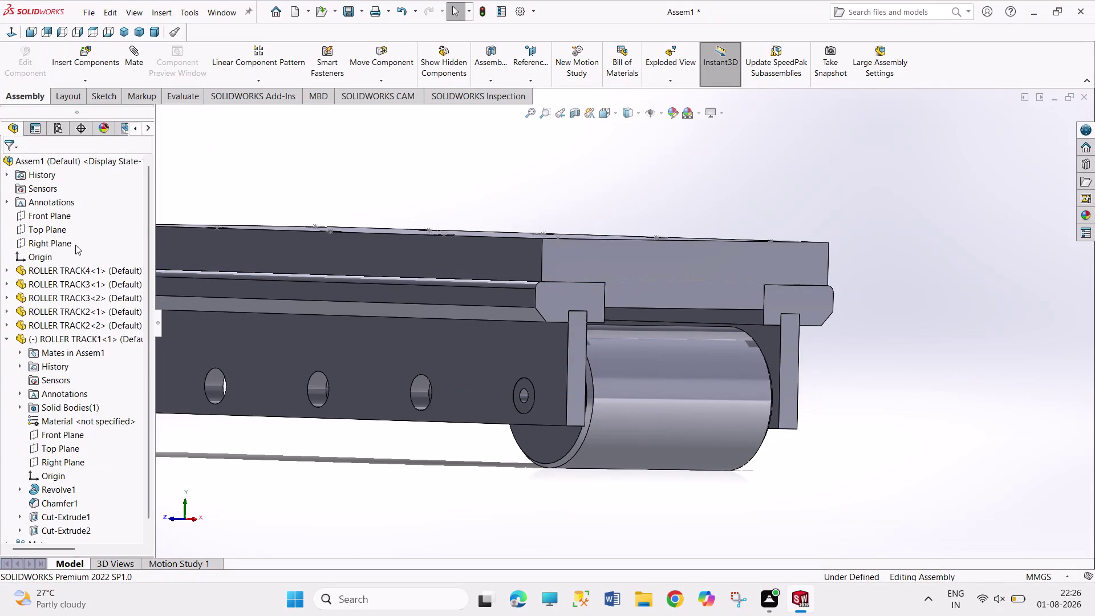
Try an angle mate between the assembly and roller Right Planes, then undo it as over-defining.
click(67, 243)
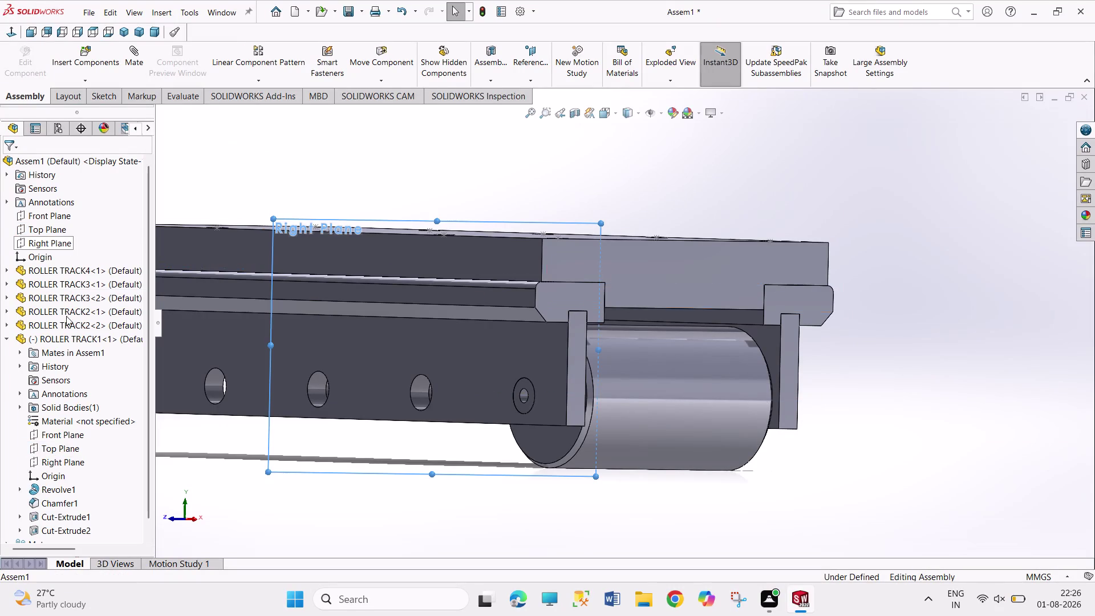
click(71, 455)
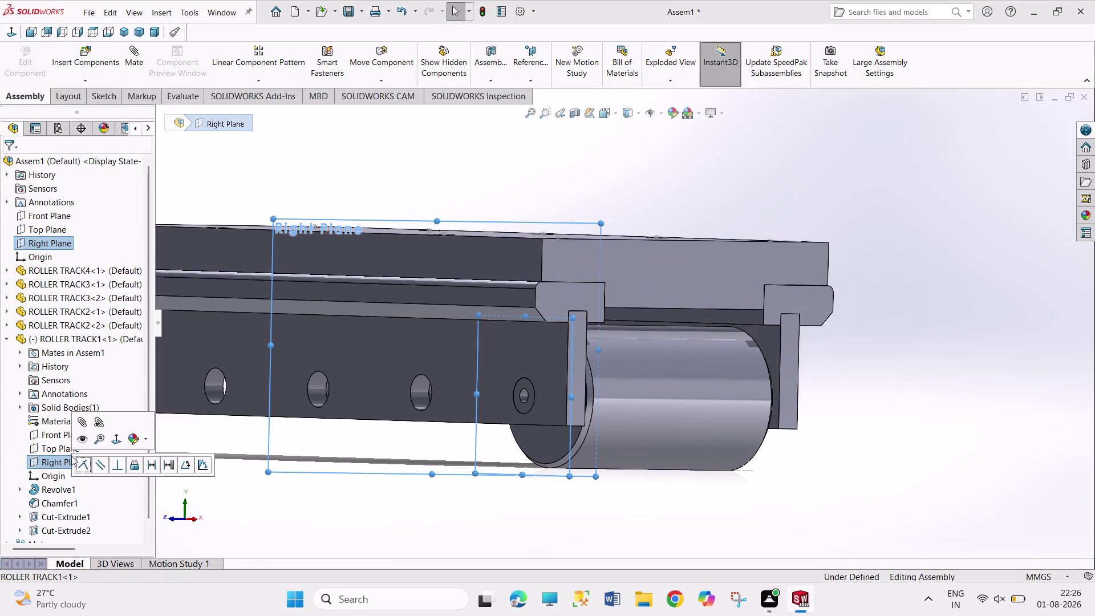
click(191, 464)
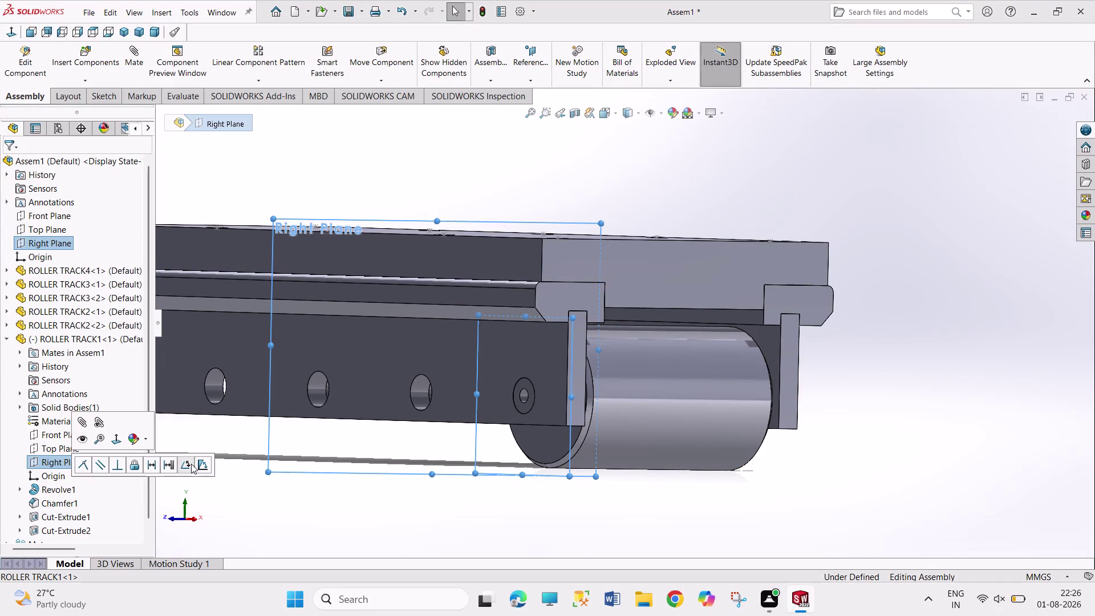
click(237, 465)
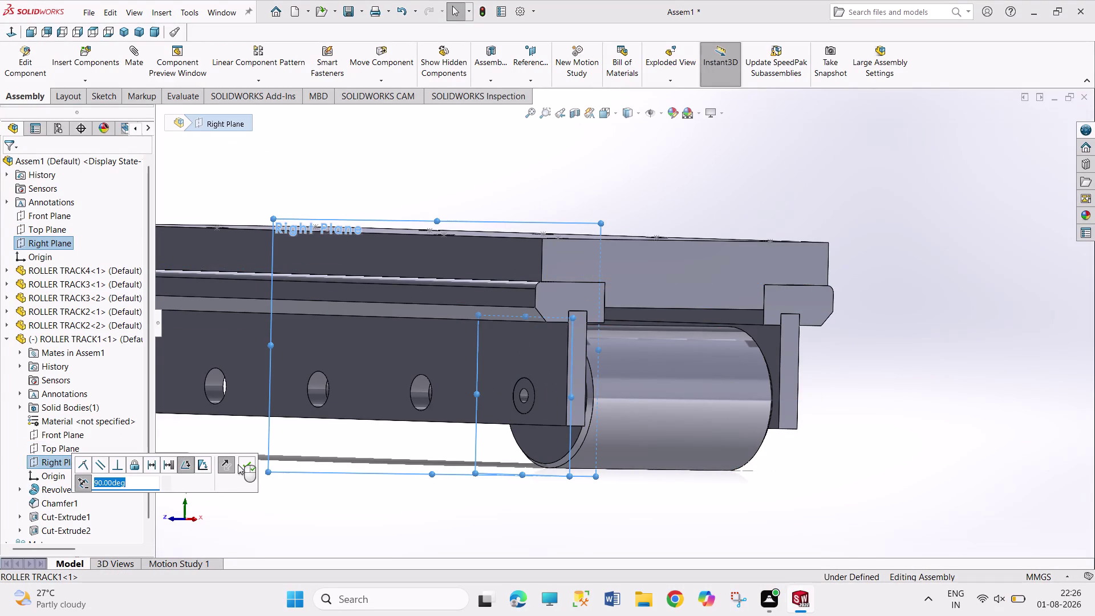
click(245, 466)
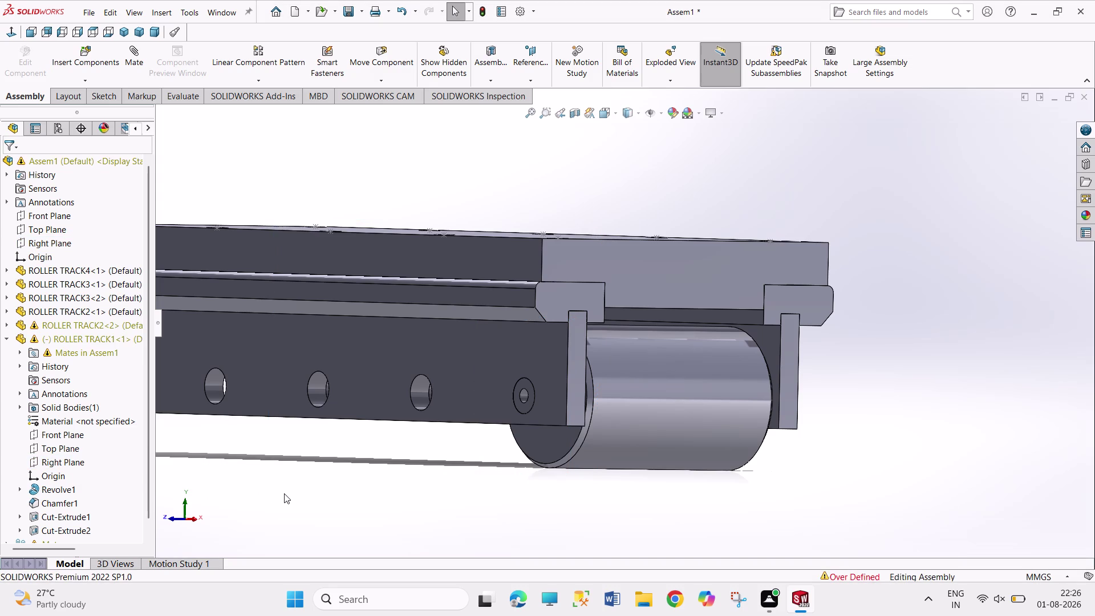
key(ctrl+z)
Mate the roller's Top Plane to the assembly Top Plane at 0° and select ROLLER TRACK1.
click(71, 451)
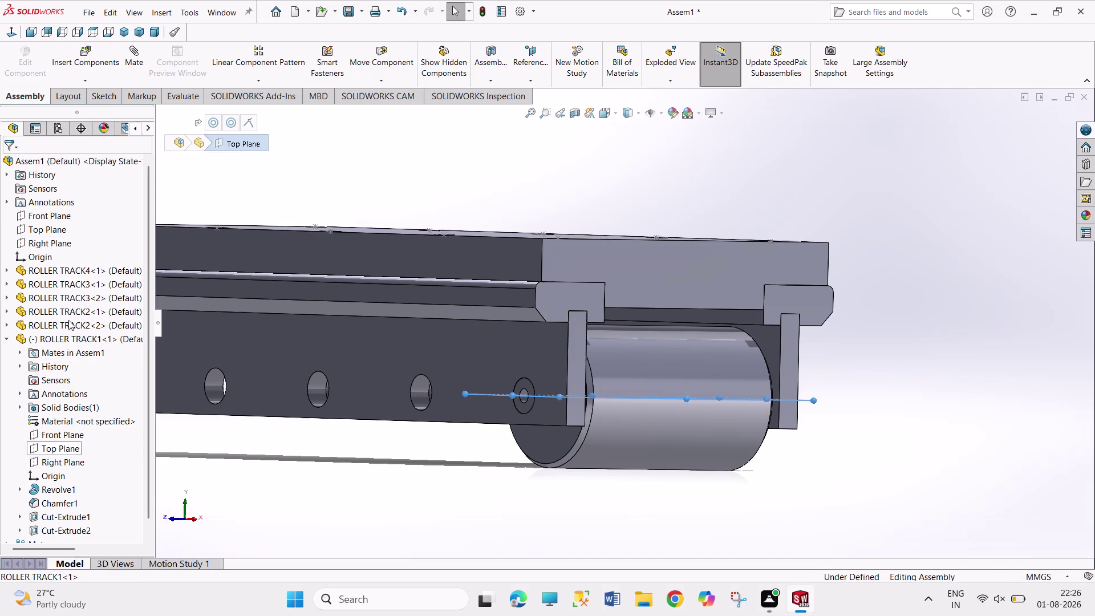
click(54, 232)
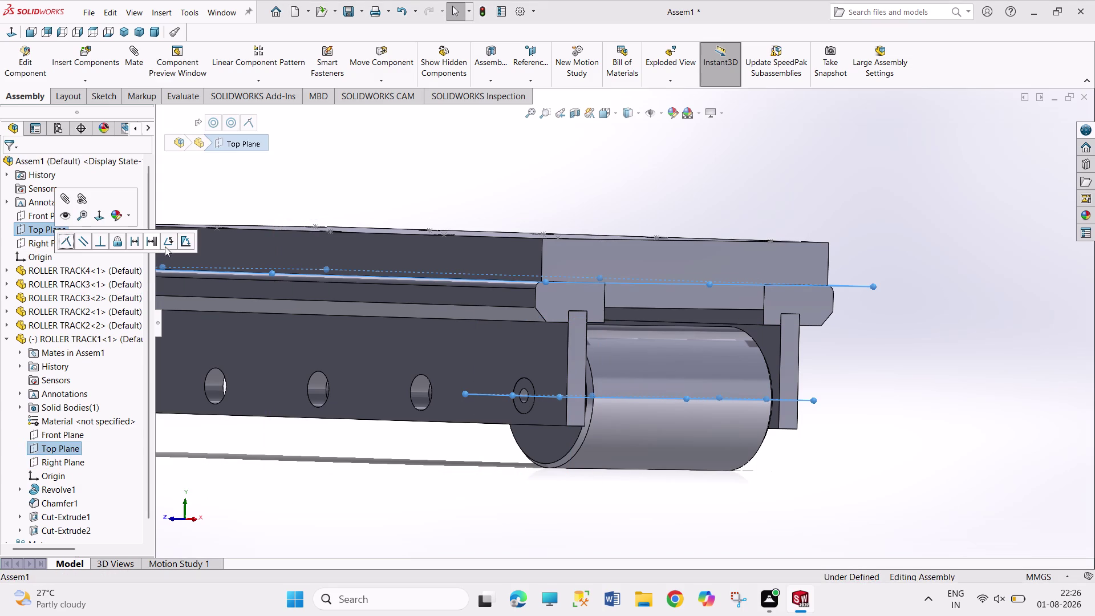
click(170, 242)
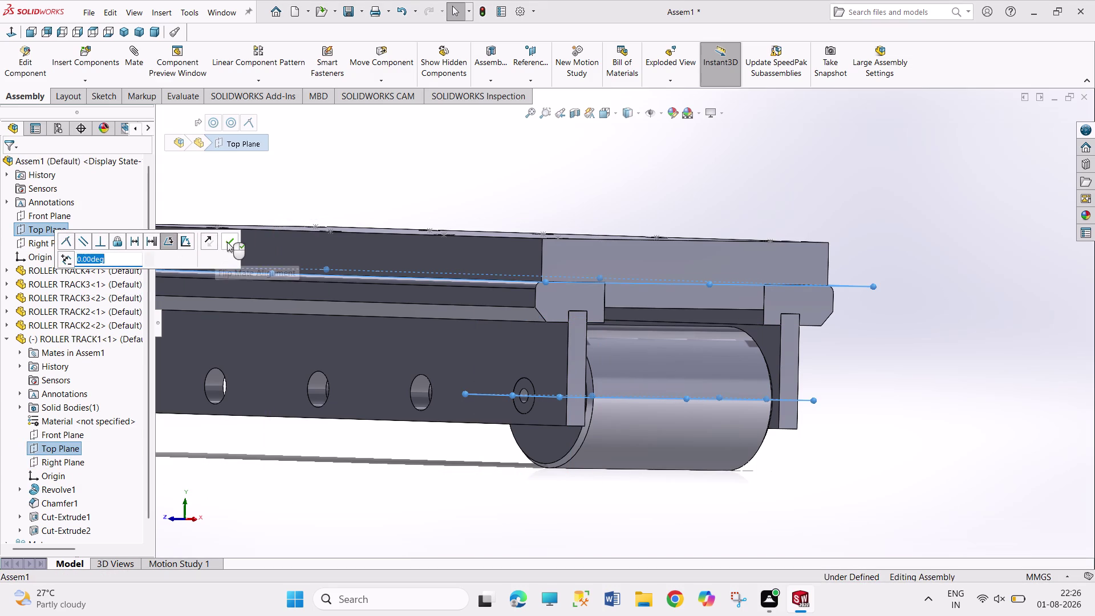
click(227, 242)
click(283, 165)
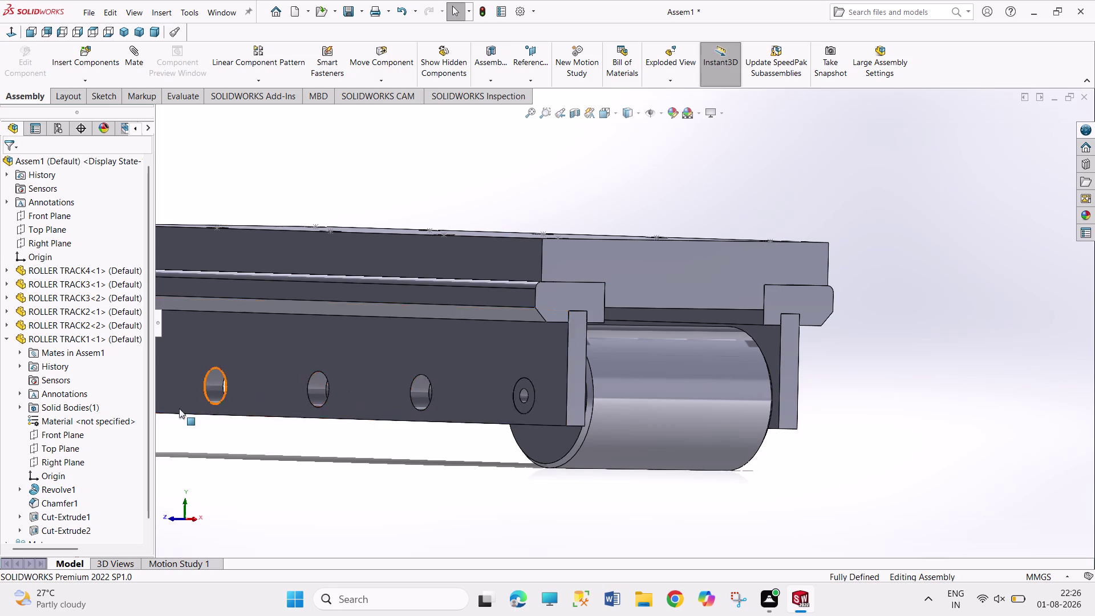
scroll(down, 3)
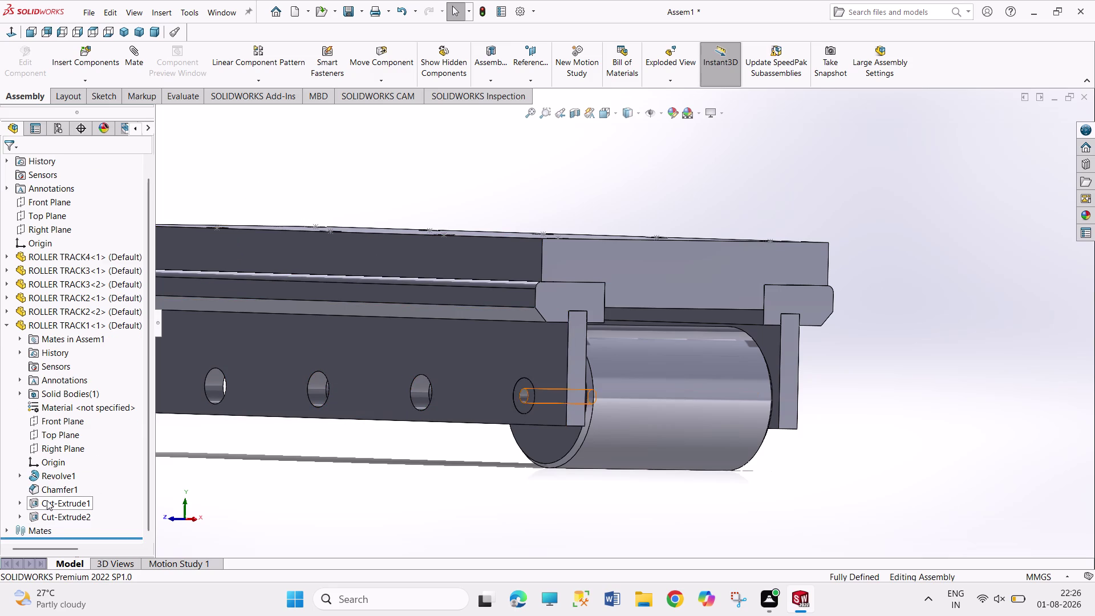
click(53, 327)
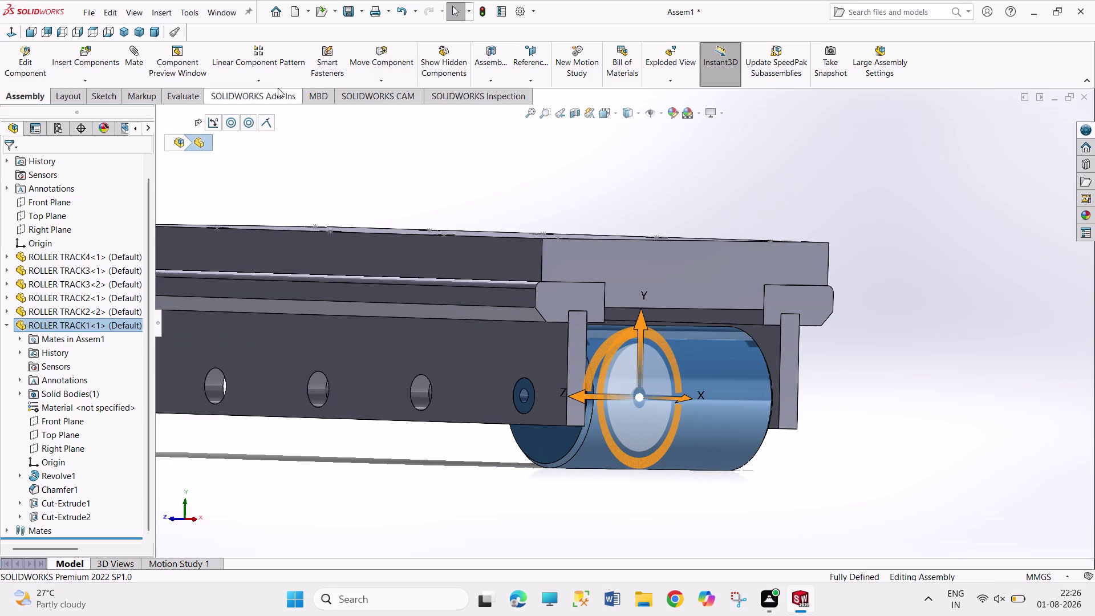
Start a Linear Component Pattern of ROLLER TRACK1 from the pattern dropdown.
click(369, 77)
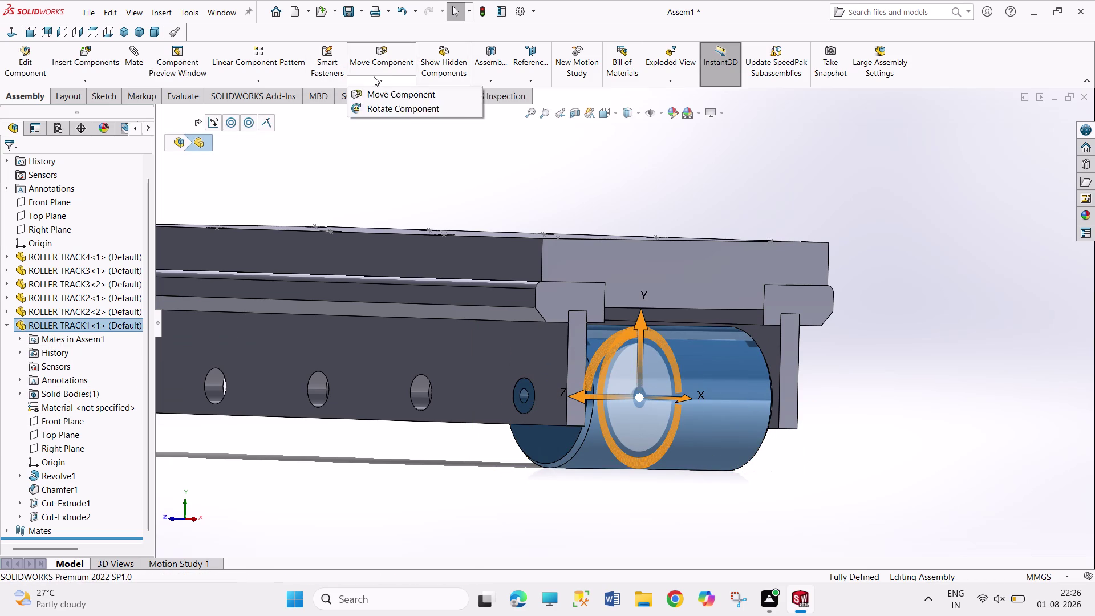
click(270, 75)
click(270, 75)
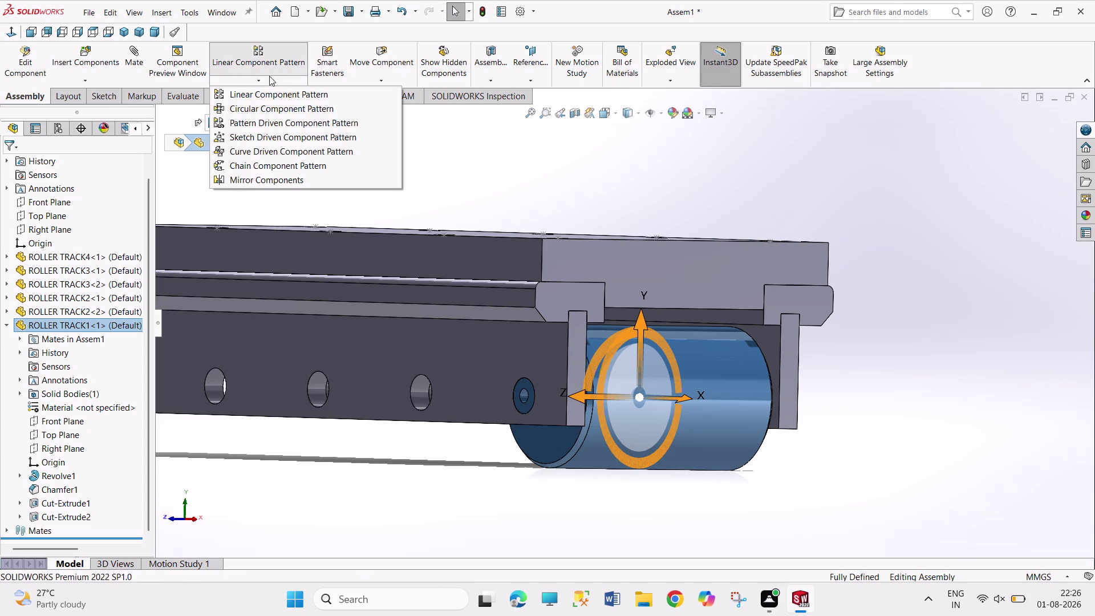
click(270, 96)
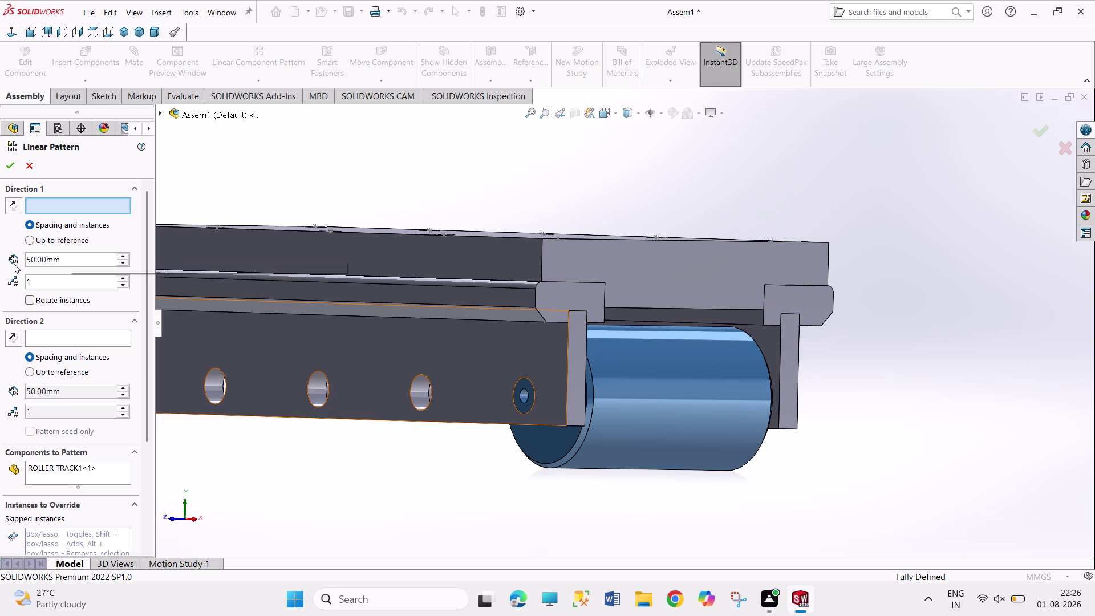
Set 120 mm pattern spacing along the track's lower edge, reversing the direction.
triple_click(124, 255)
triple_click(123, 254)
click(124, 255)
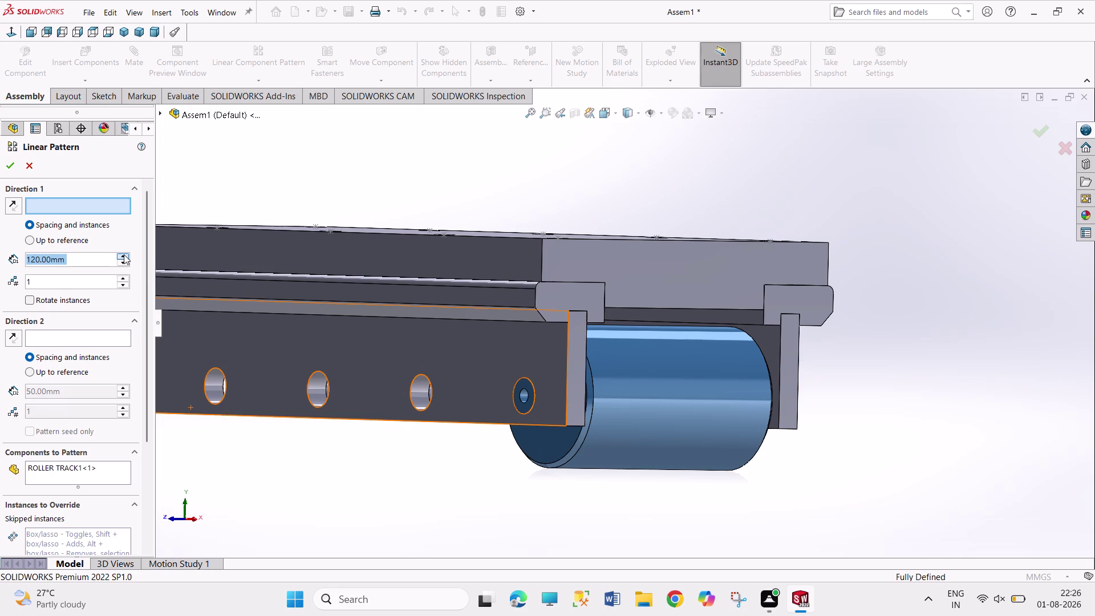
click(469, 423)
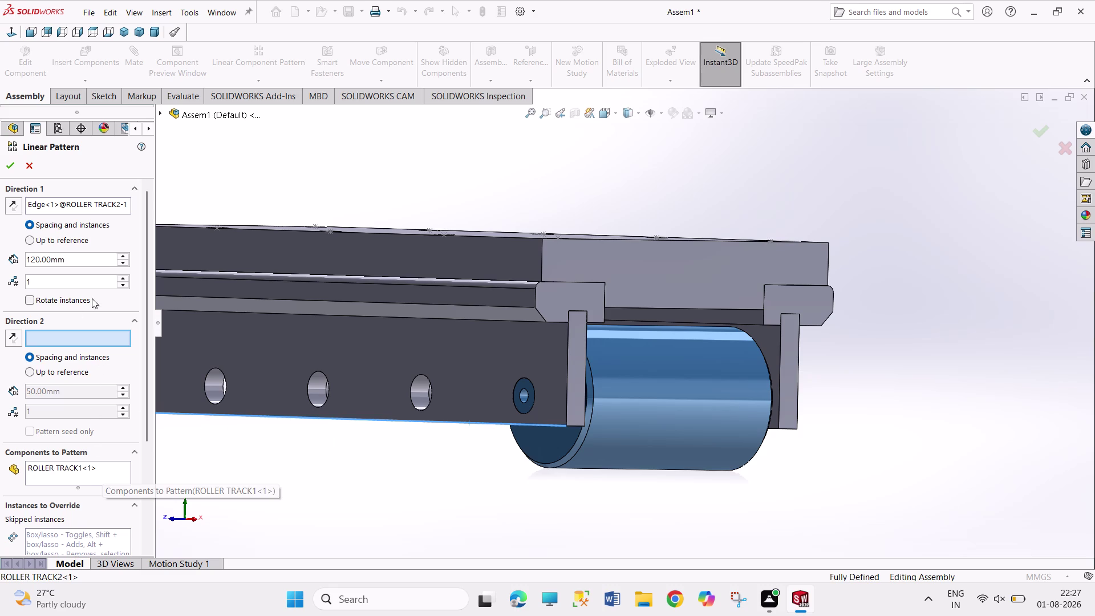
click(126, 278)
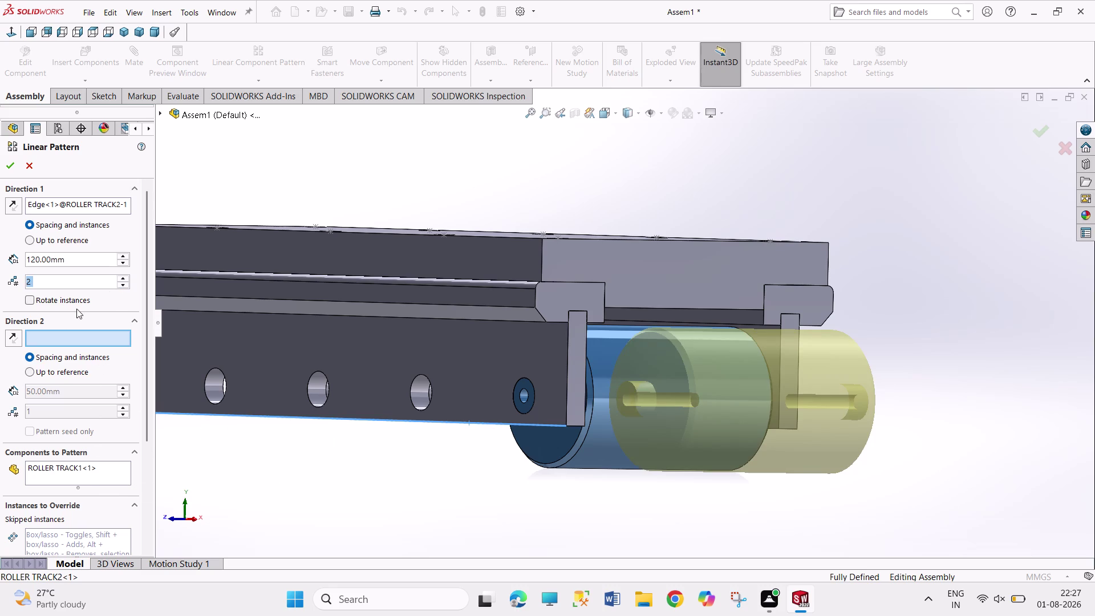
click(12, 205)
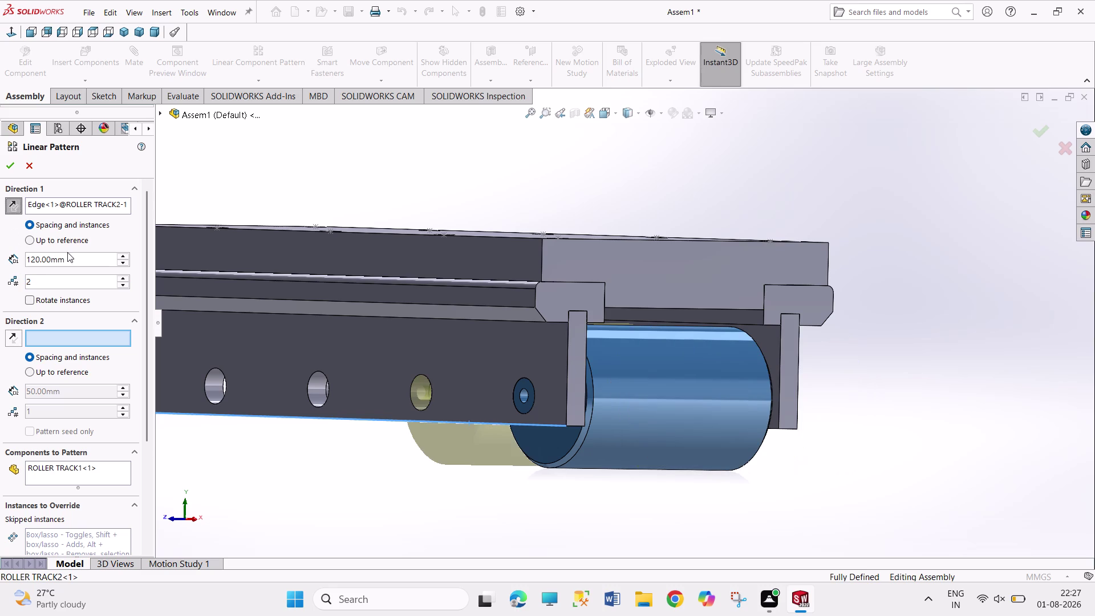
Set the pattern to five roller instances and confirm it.
click(127, 279)
click(128, 279)
click(127, 279)
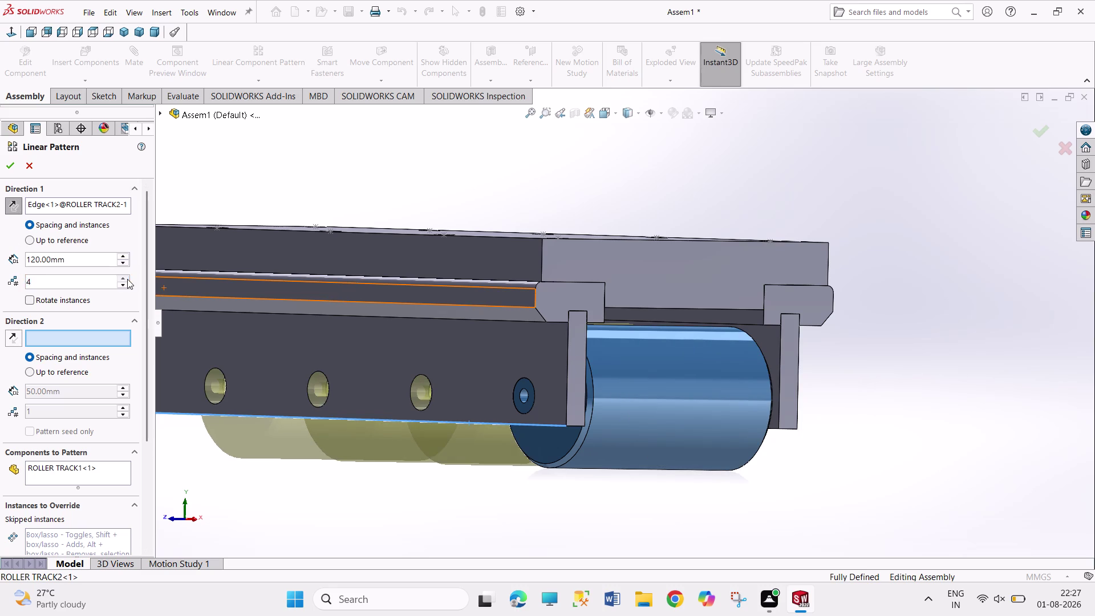
middle_drag(321, 490, 297, 494)
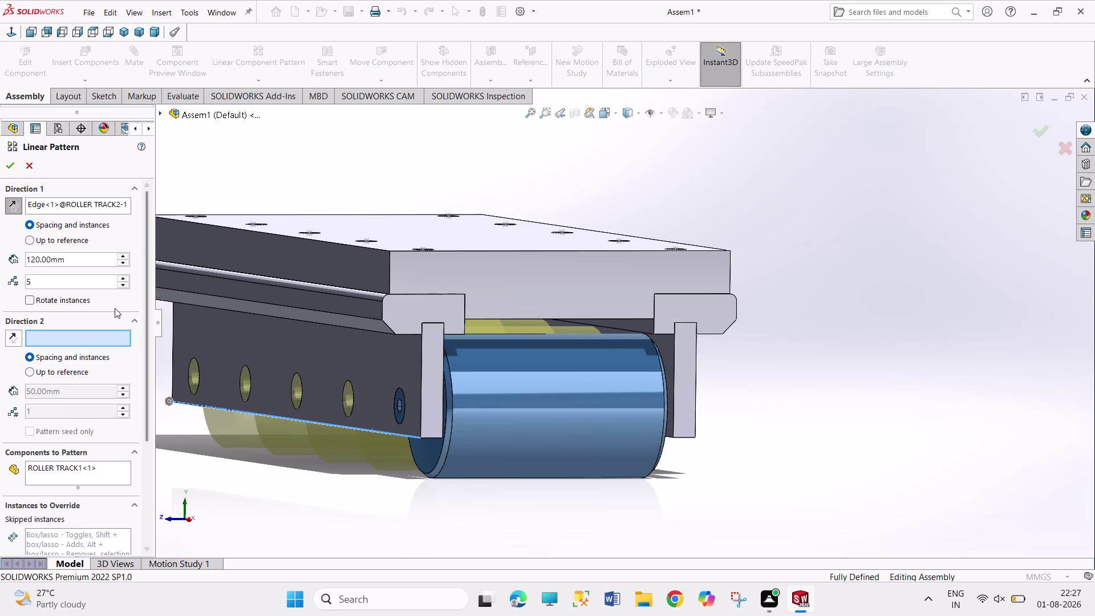
triple_click(123, 283)
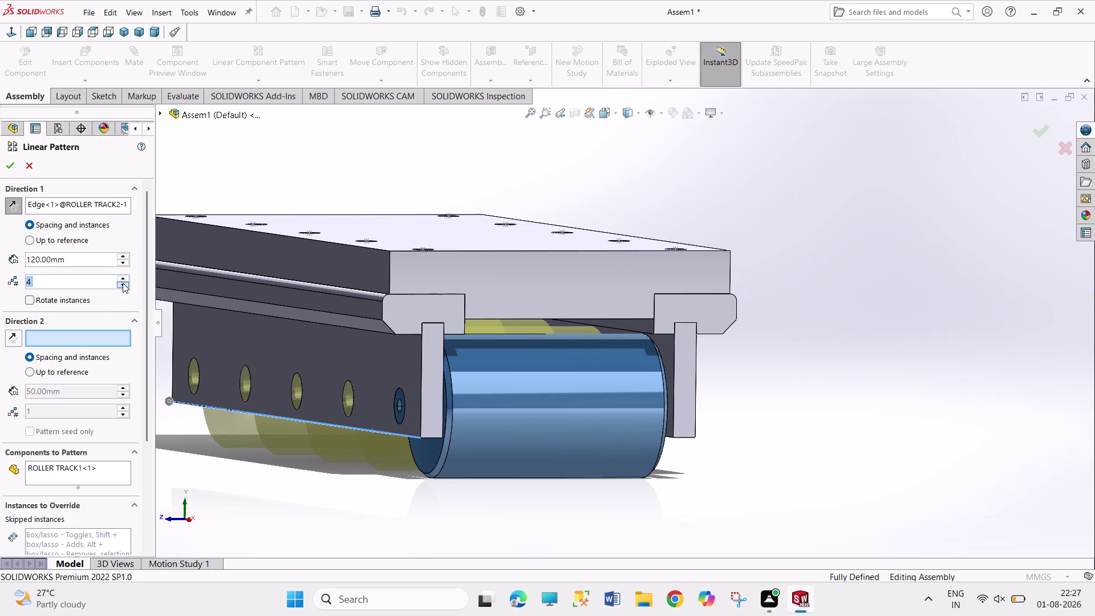
click(123, 283)
click(122, 283)
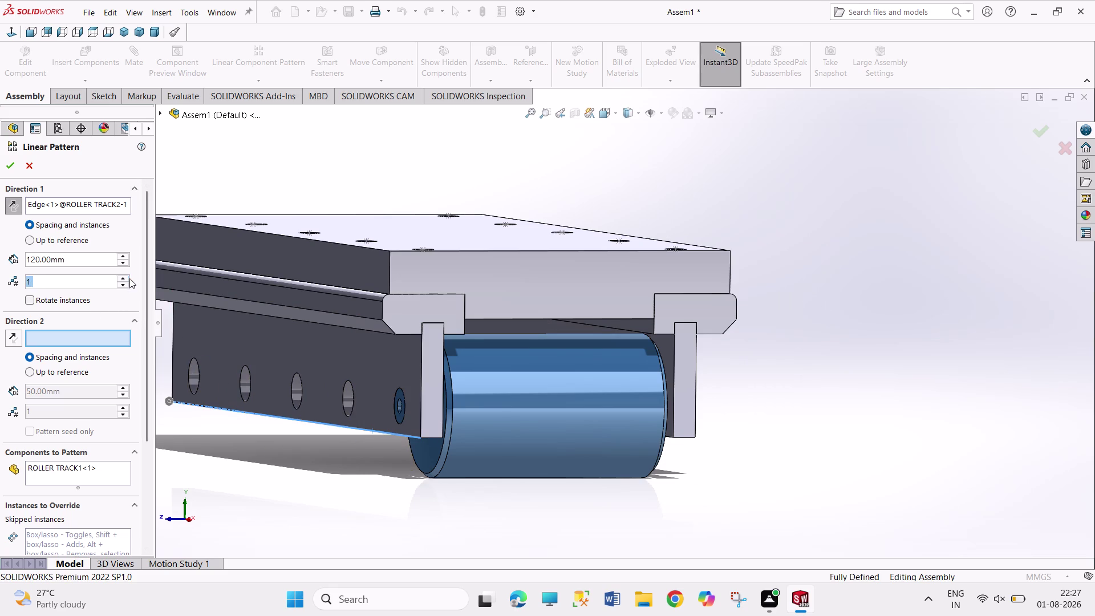
triple_click(127, 277)
click(127, 278)
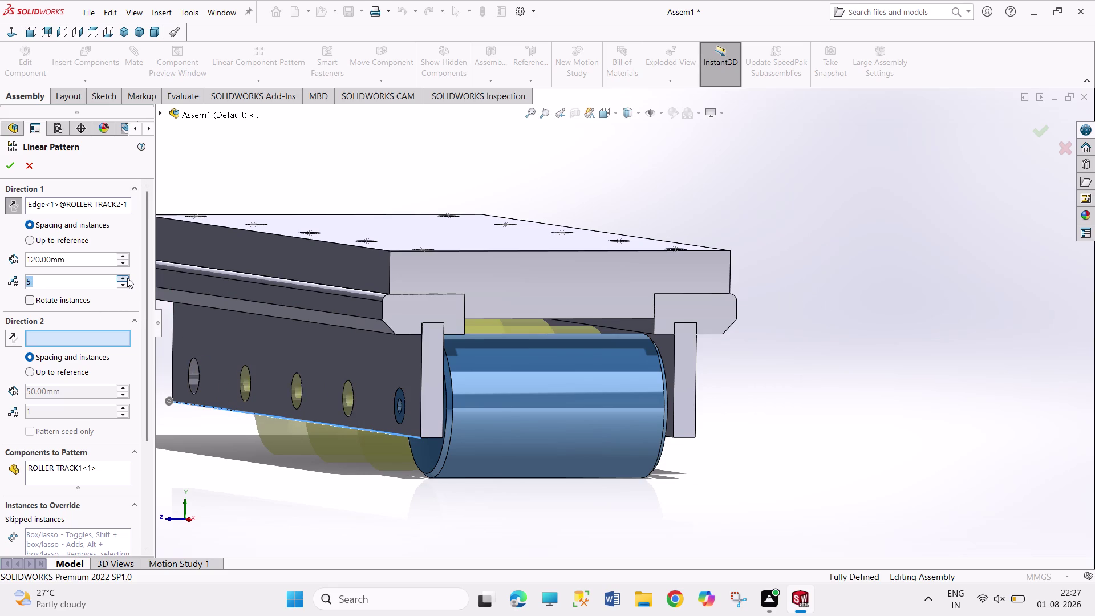
middle_click(240, 477)
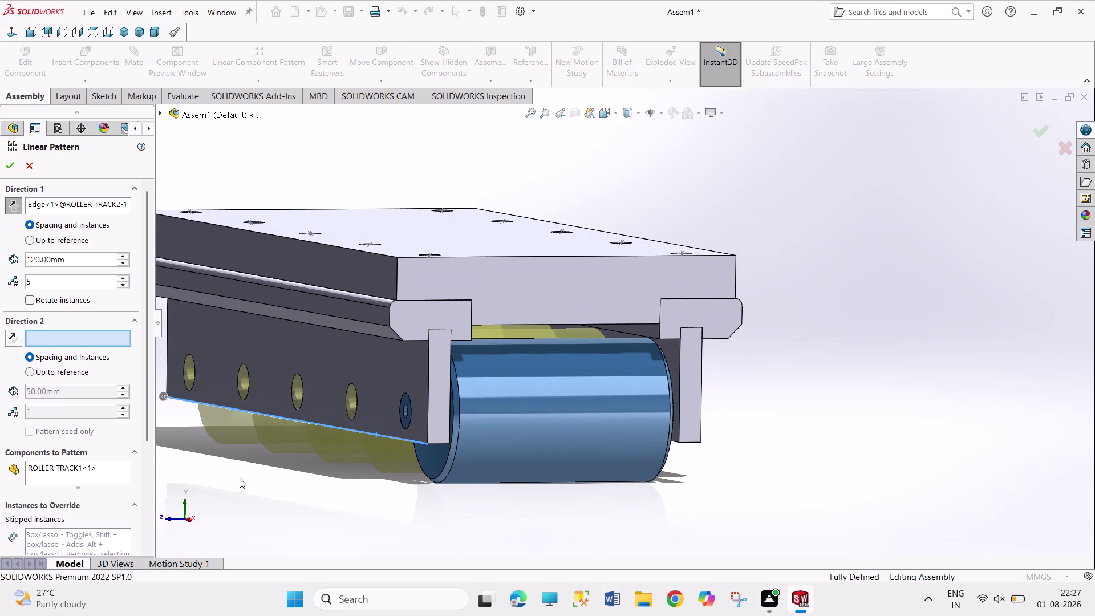
click(14, 172)
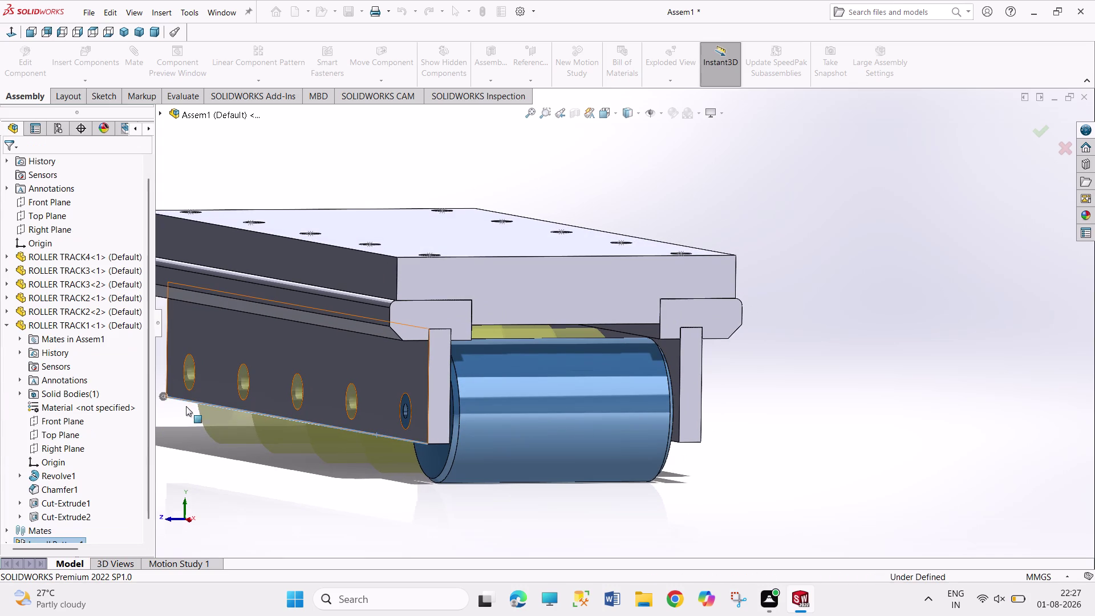
click(8, 325)
click(327, 482)
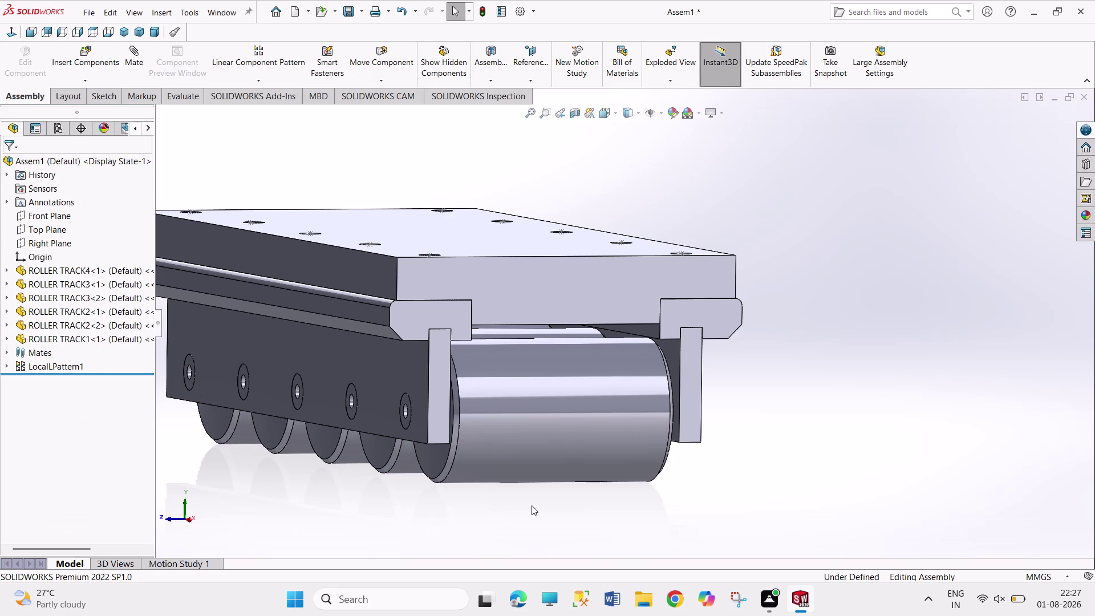
middle_drag(619, 505, 531, 489)
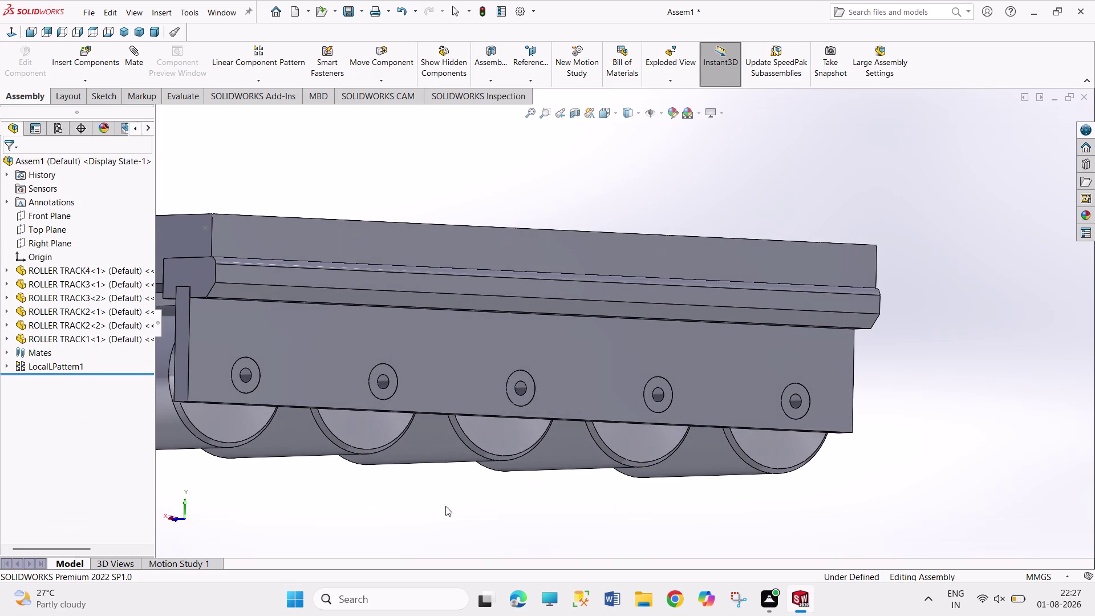
scroll(up, 3)
middle_drag(398, 244, 407, 263)
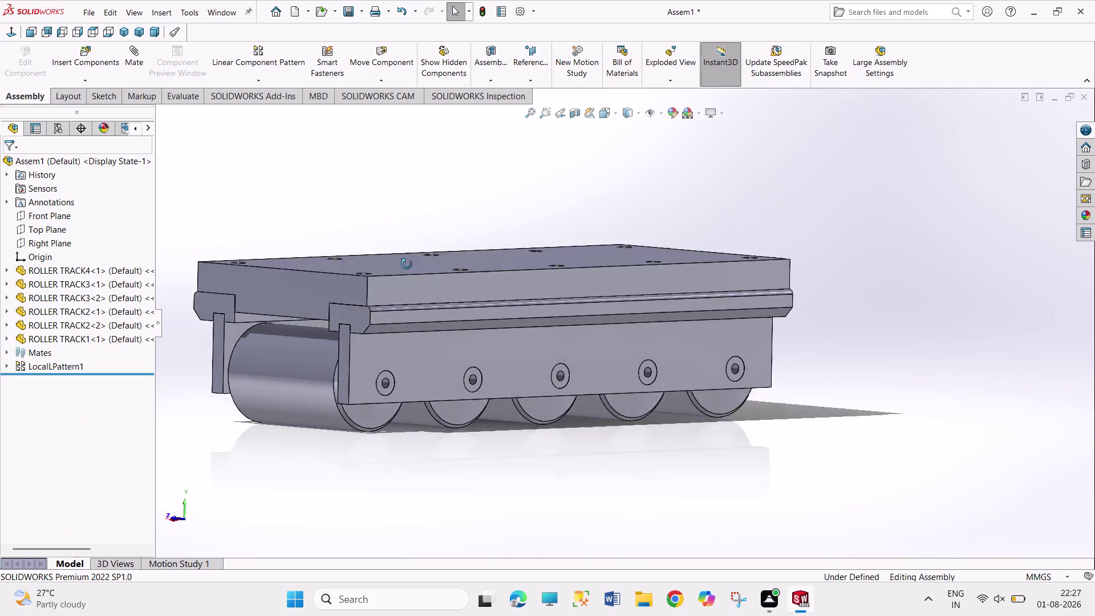
middle_drag(406, 263, 419, 294)
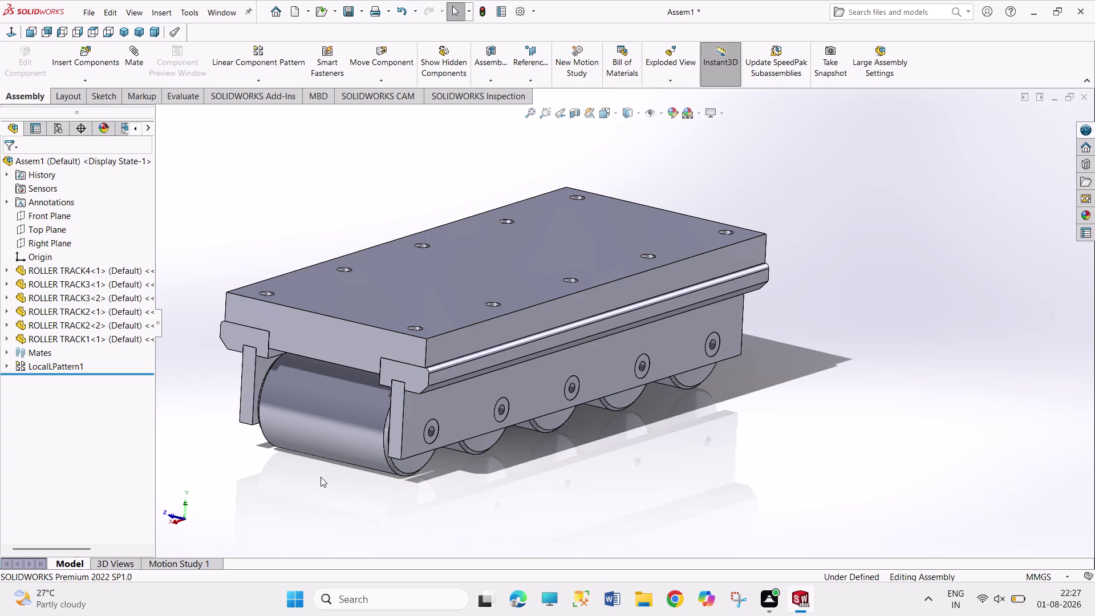
Save the assembly as 'ROLLER TRACK' and start a new document.
key(ctrl+s)
text(R)
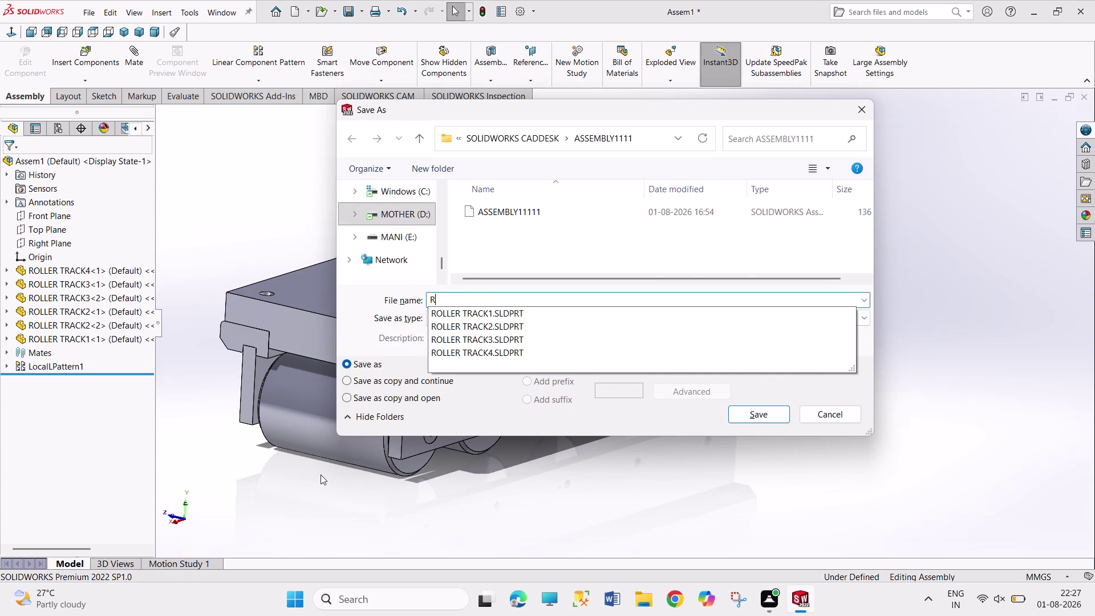
text(OLLER)
key(space)
text(TRA)
text(CK)
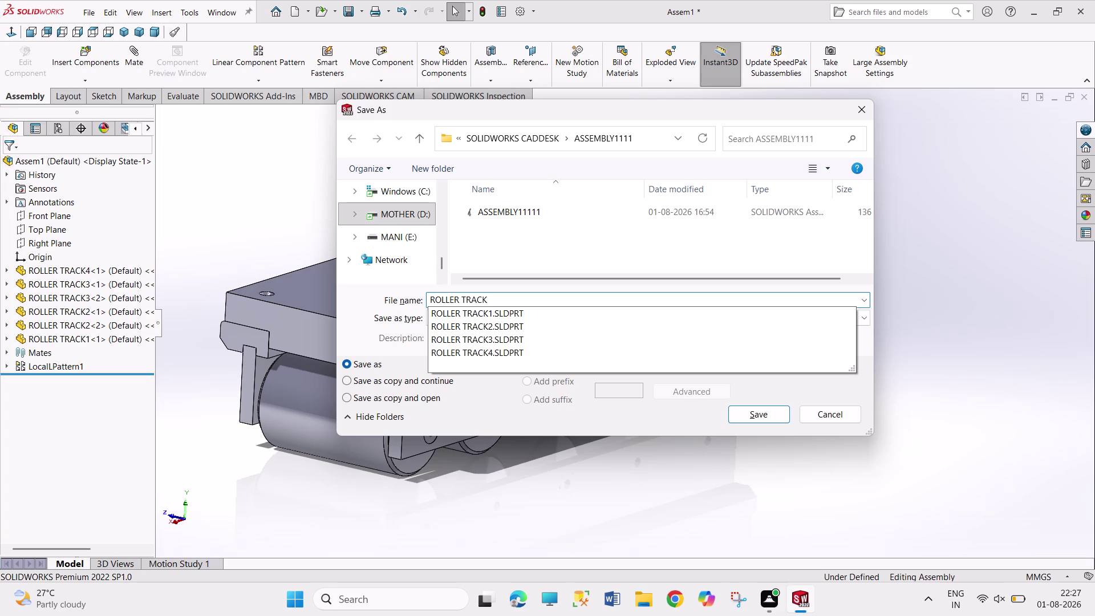
key(Return)
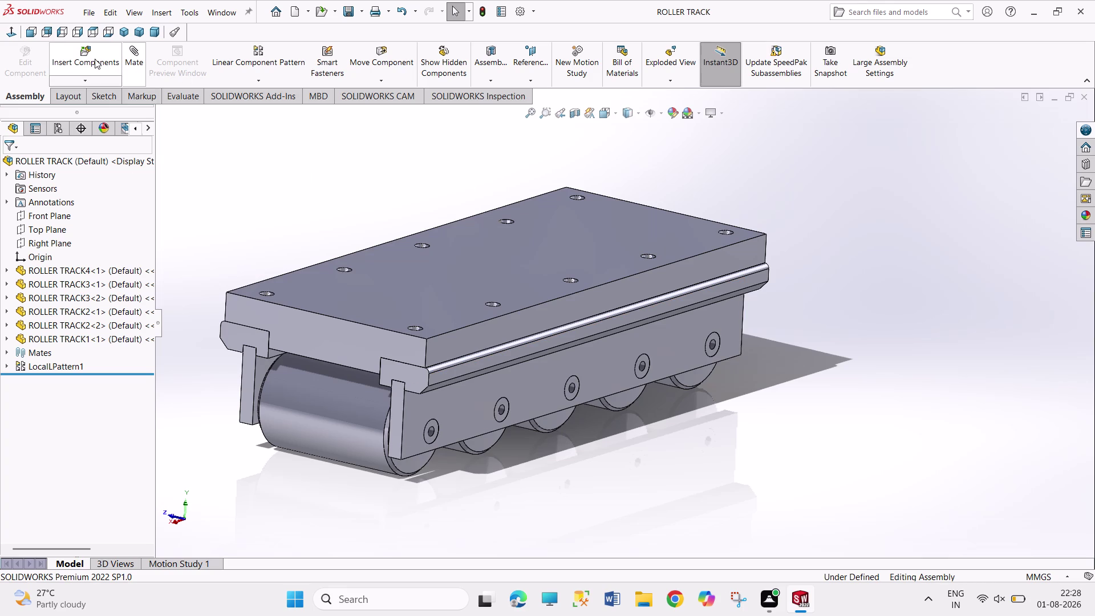
key(ctrl+n)
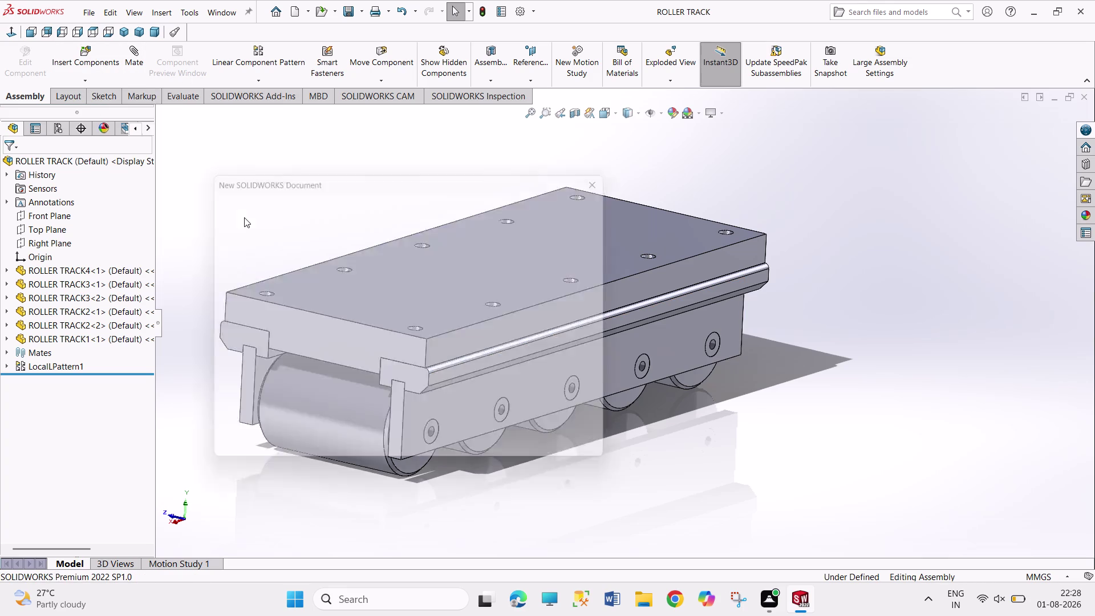
Choose the Drawing document type in the New SOLIDWORKS Document dialog.
key(Right)
key(Right)
key(Right)
key(Right)
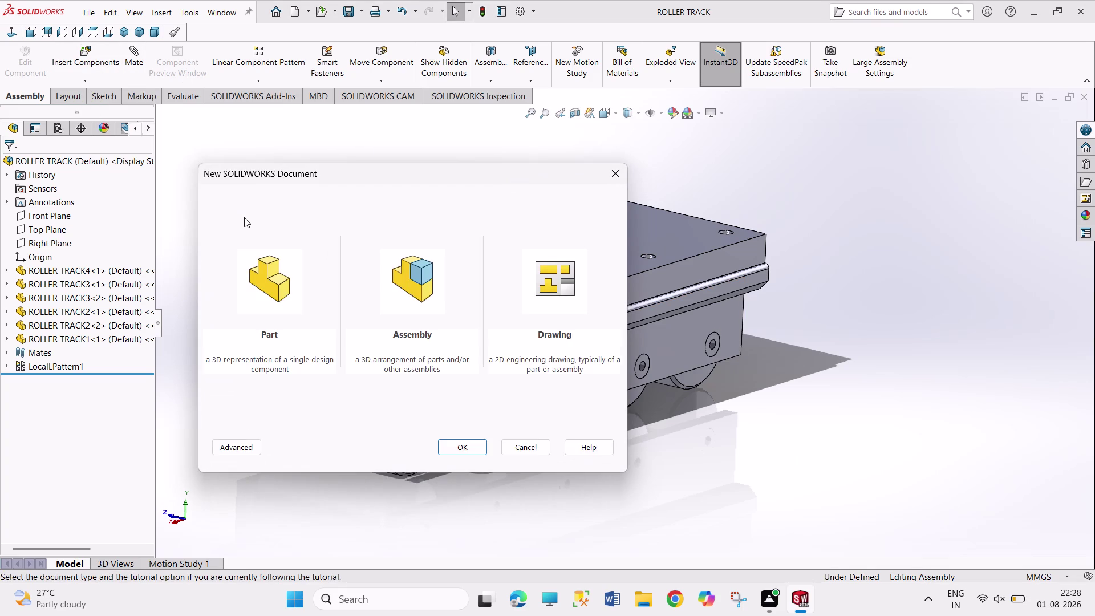
key(Return)
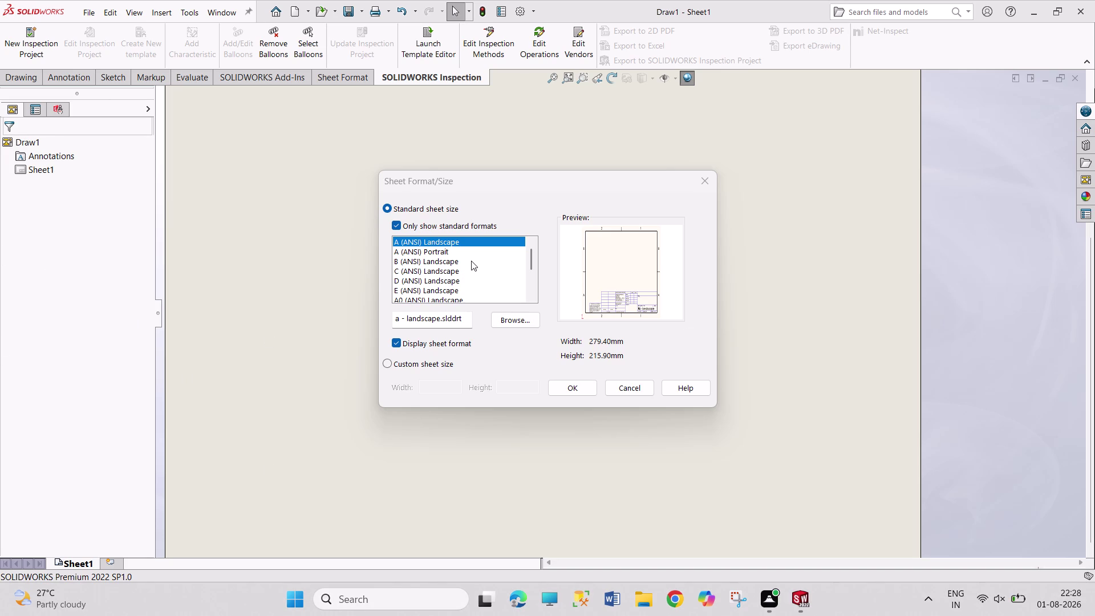
Pick the A0 (ANSI) Landscape sheet size and create the sheet.
scroll(down, 3)
scroll(down, 3)
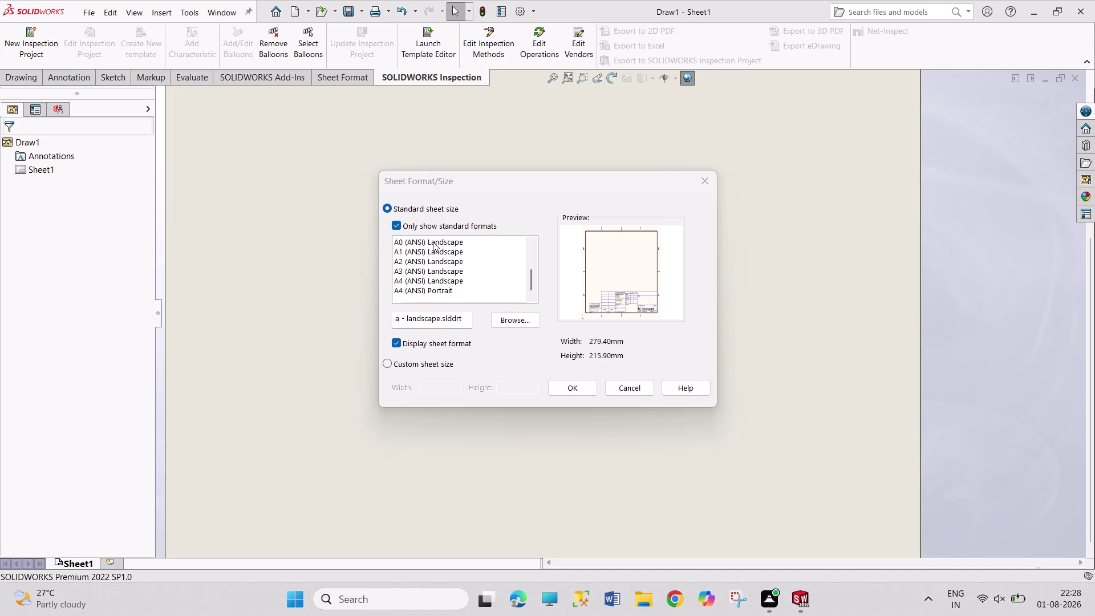
click(433, 242)
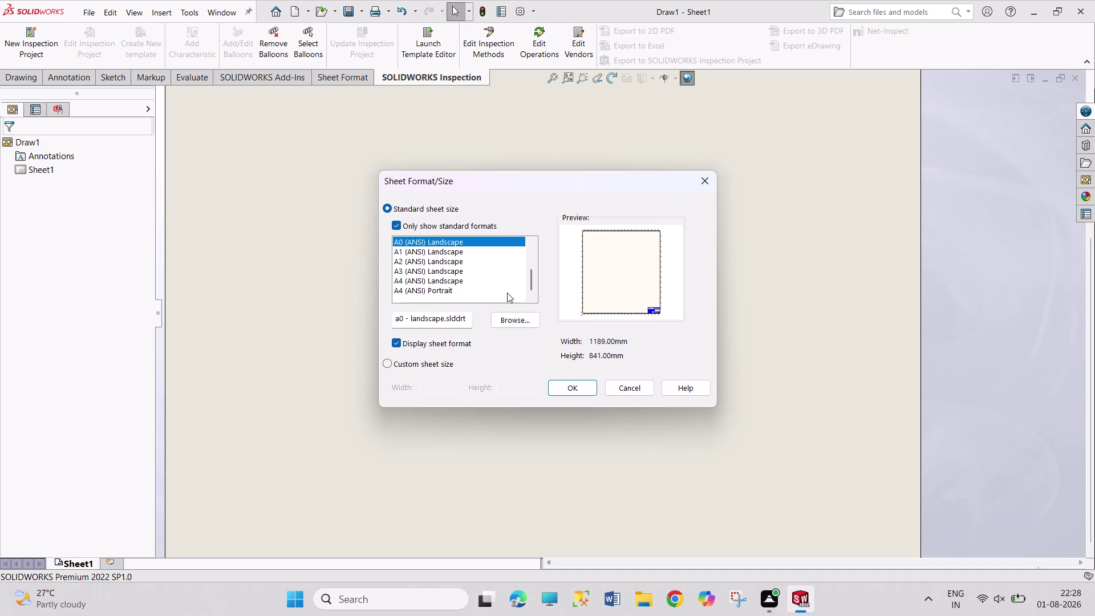
click(482, 251)
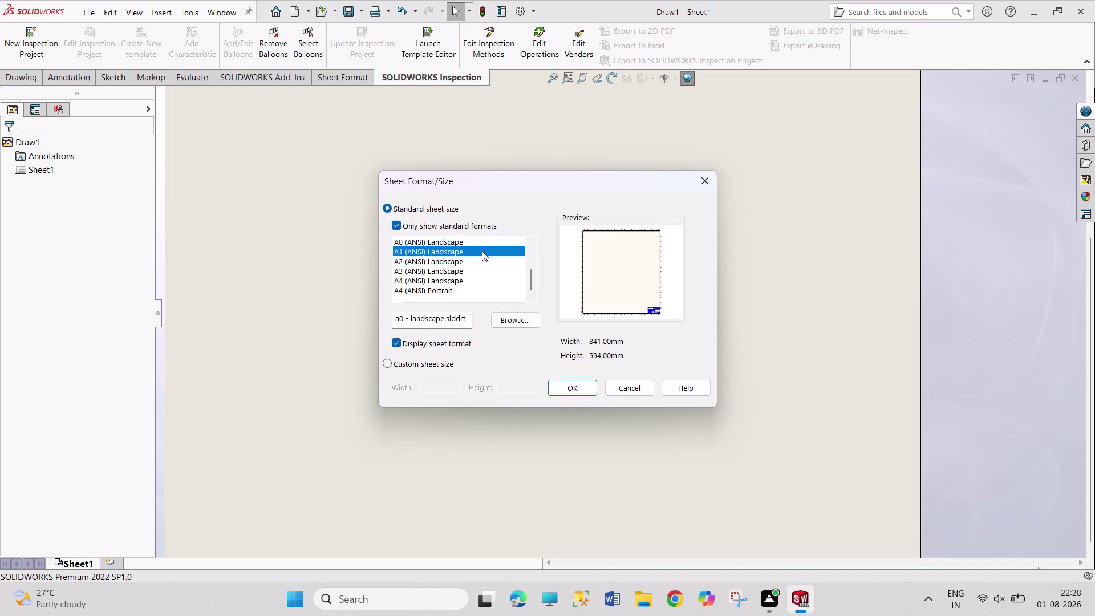
click(476, 240)
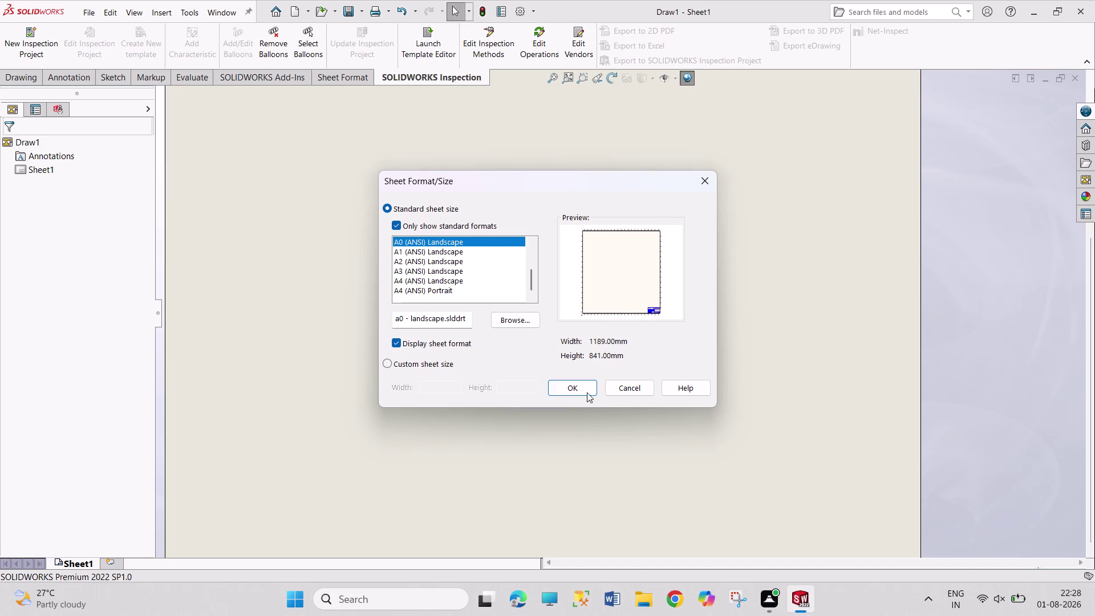
click(582, 386)
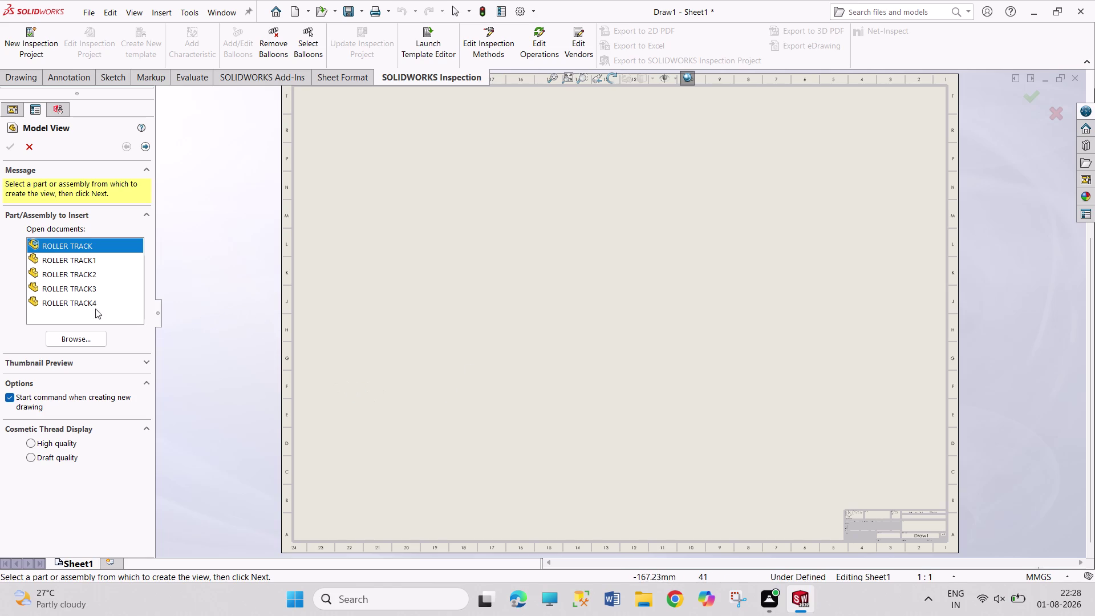
Browse to and open the ROLLER TRACK1 part file for the model view.
click(98, 339)
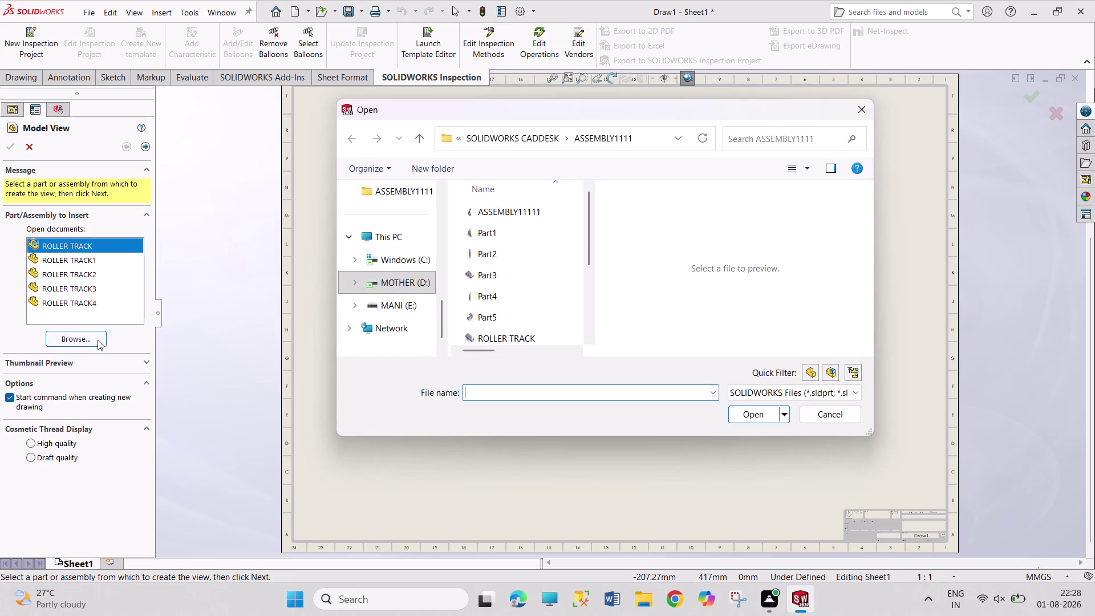
scroll(down, 3)
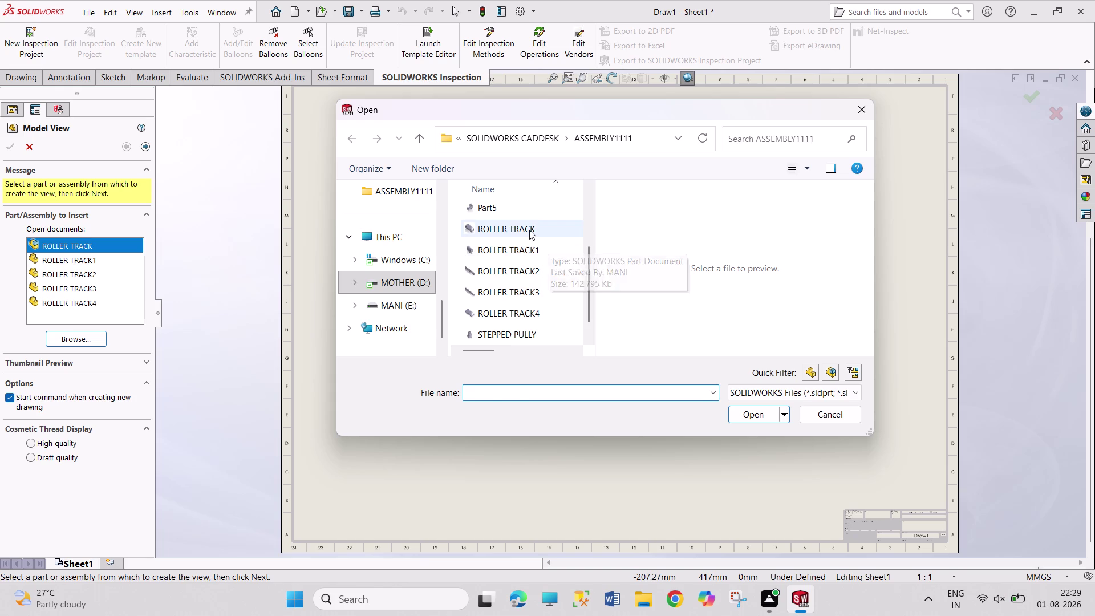
click(529, 230)
click(529, 243)
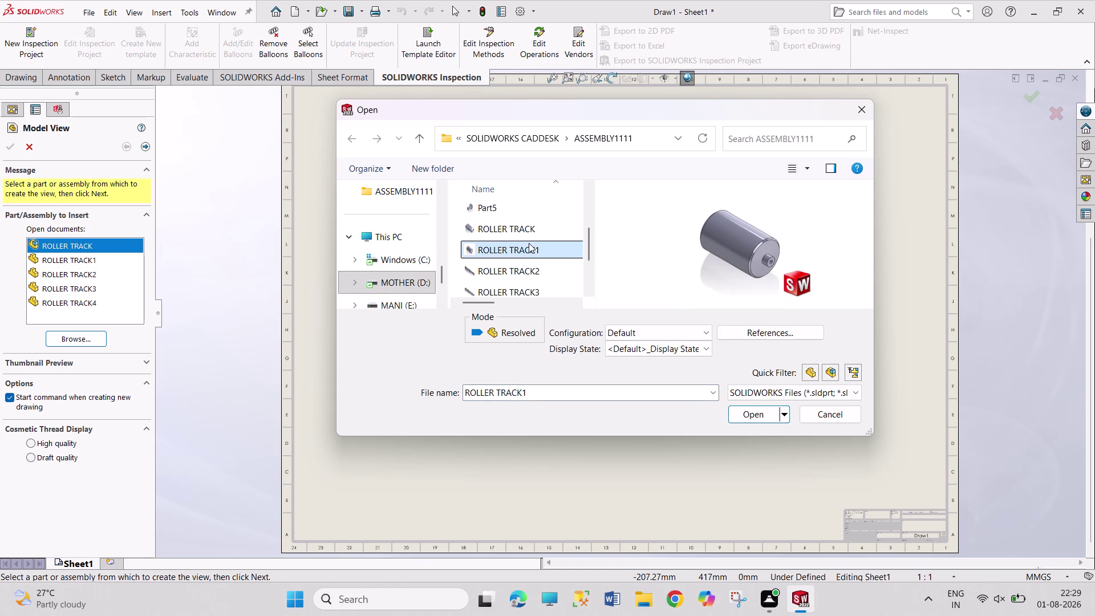
click(766, 408)
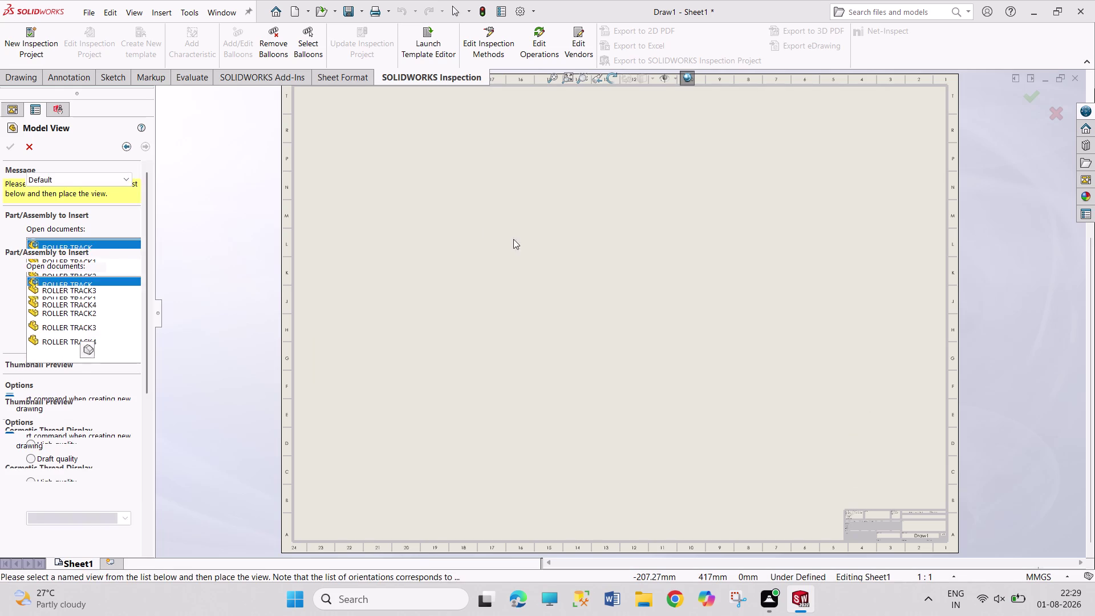
click(475, 240)
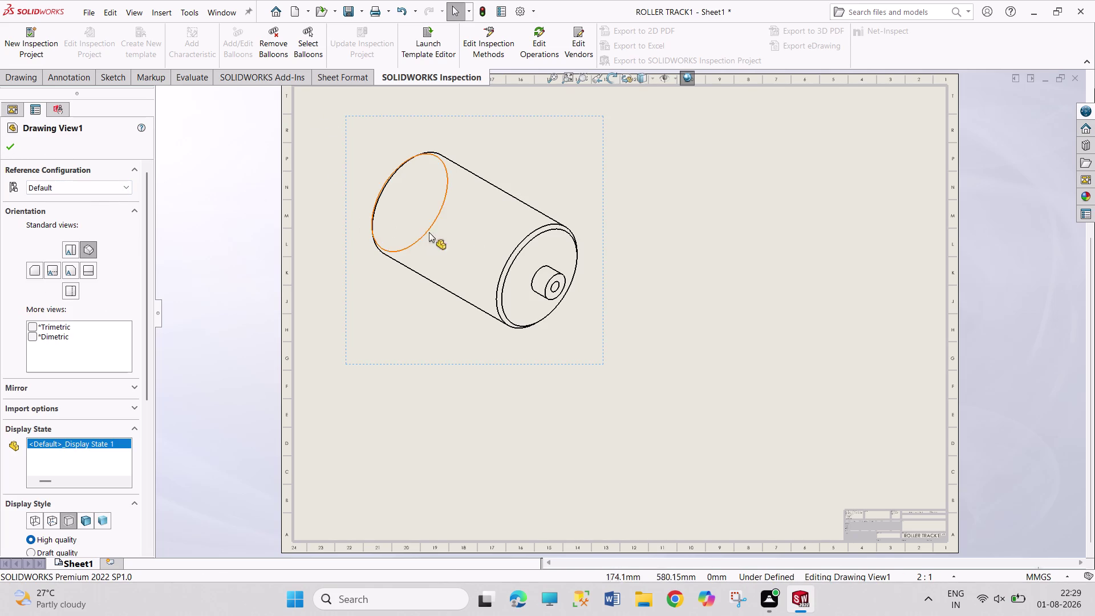
Place the roller view in a front orientation and open Sheet1's properties.
click(71, 271)
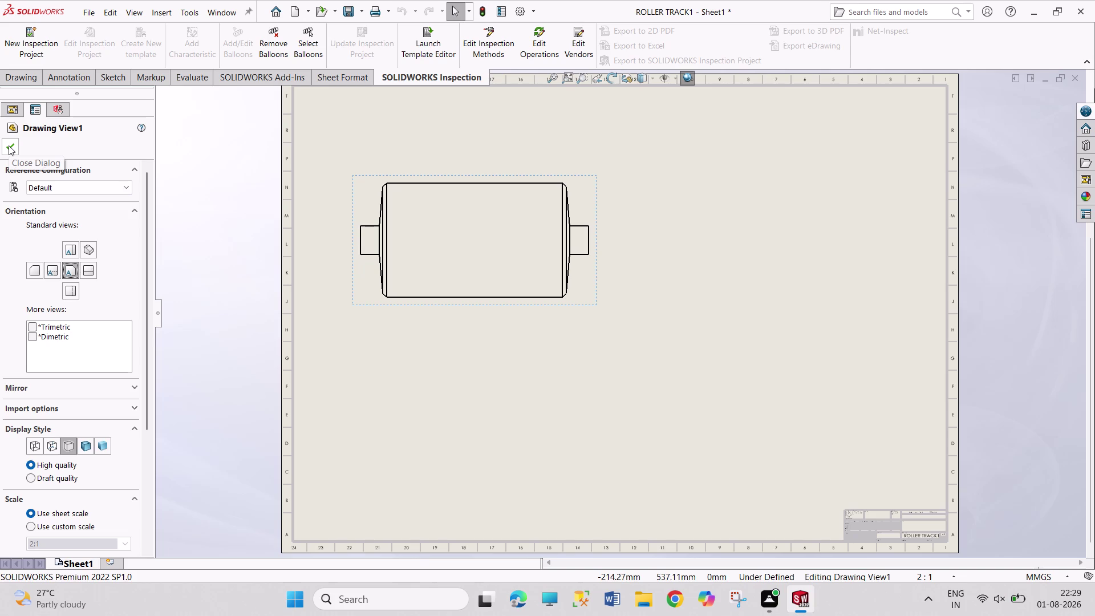
click(15, 148)
right_click(30, 167)
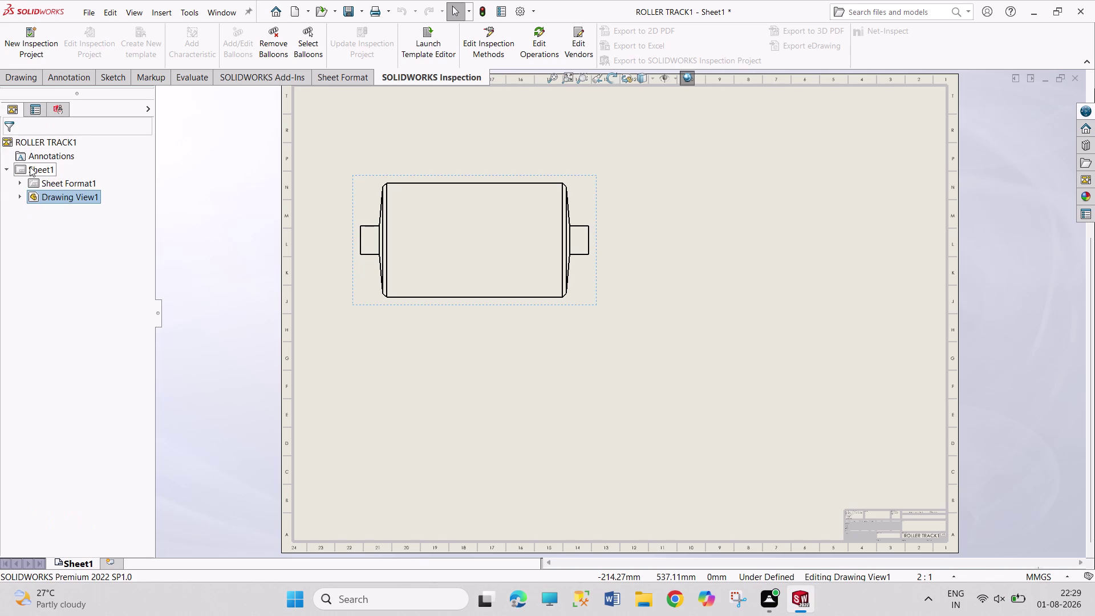
click(86, 269)
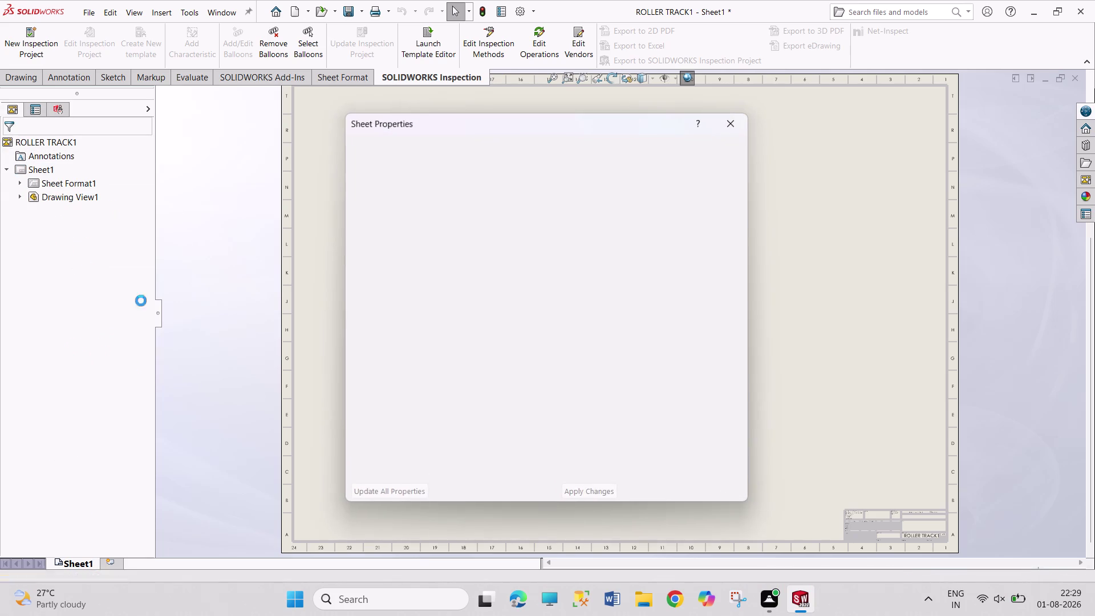
Dismiss the backup reminder and apply an A2 landscape sheet size.
scroll(down, 3)
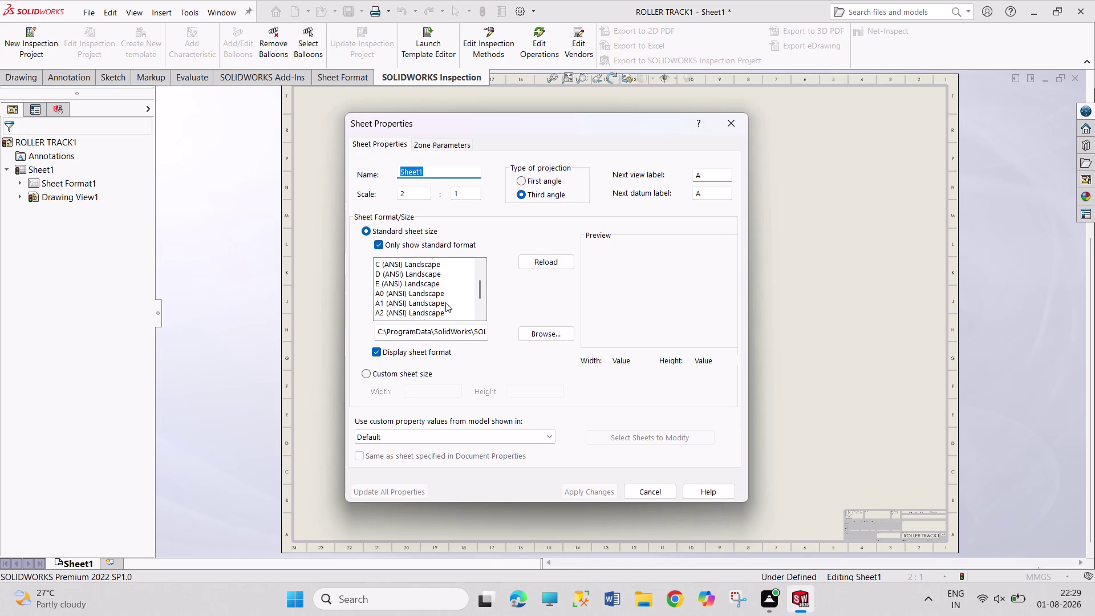
scroll(down, 3)
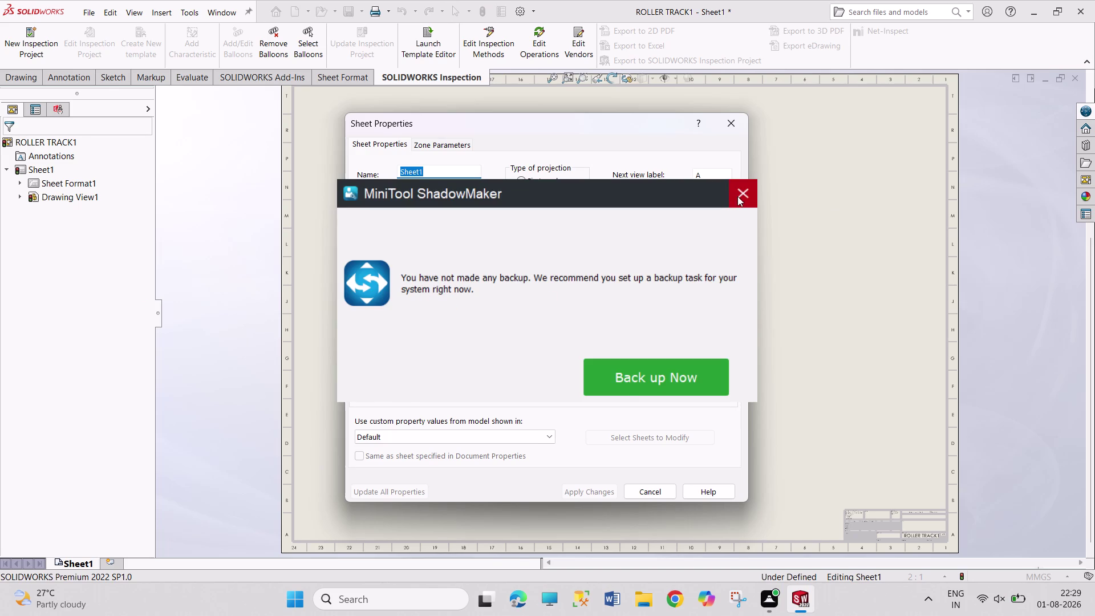
click(412, 284)
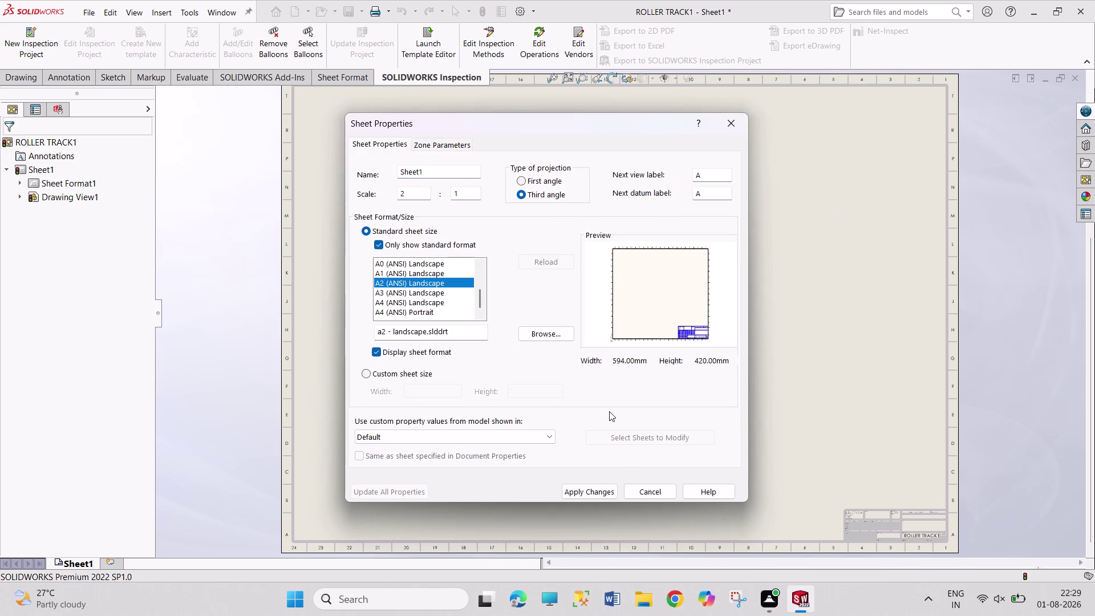
click(598, 493)
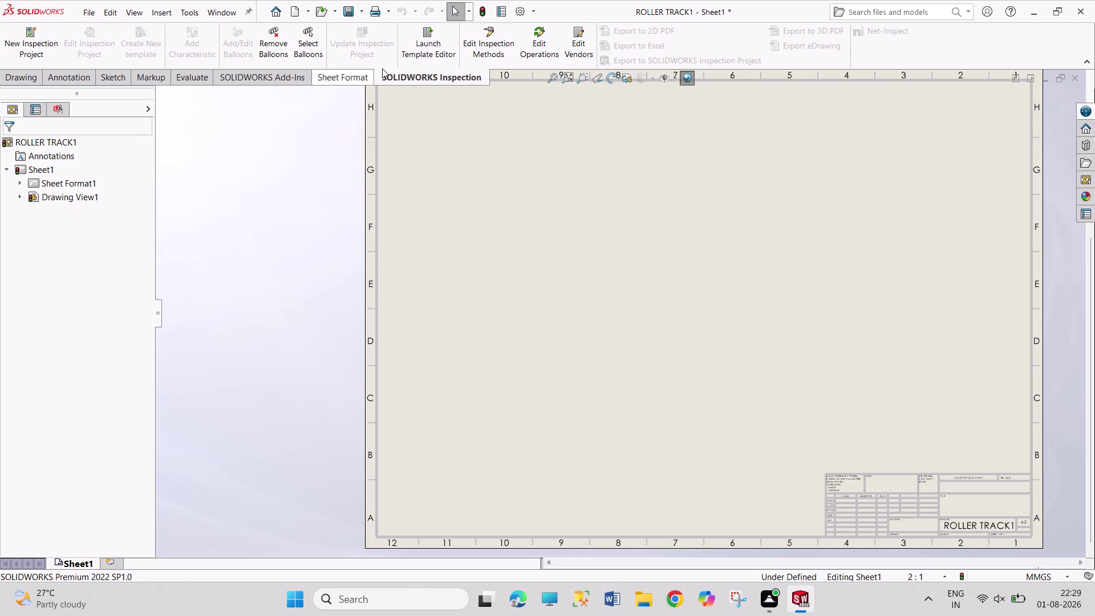
click(486, 13)
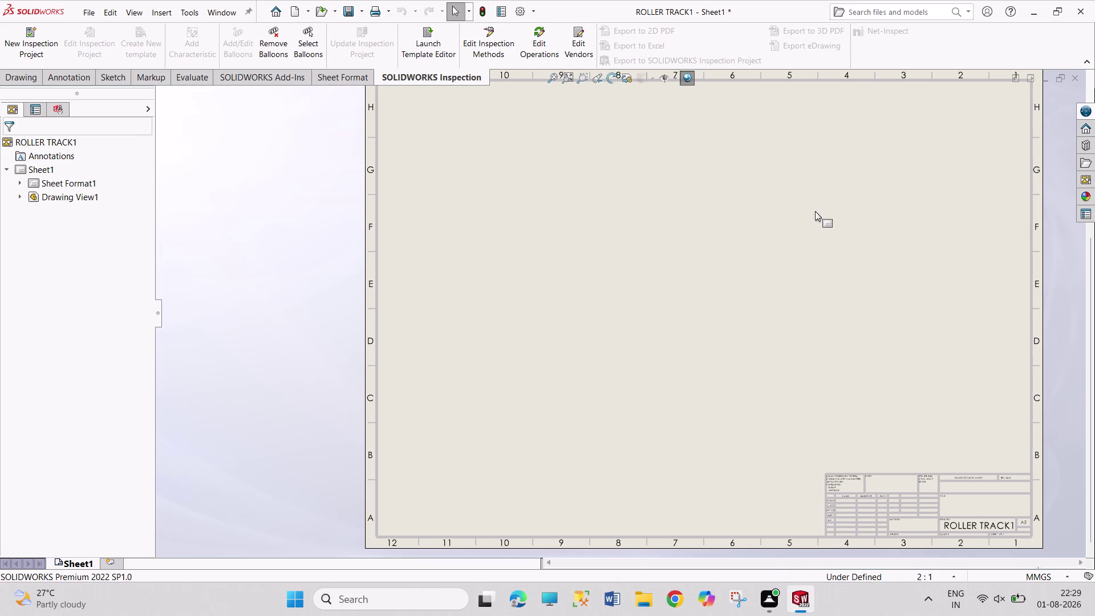
Reopen the sheet properties and change the sheet to A1 landscape.
scroll(up, 3)
scroll(up, 3)
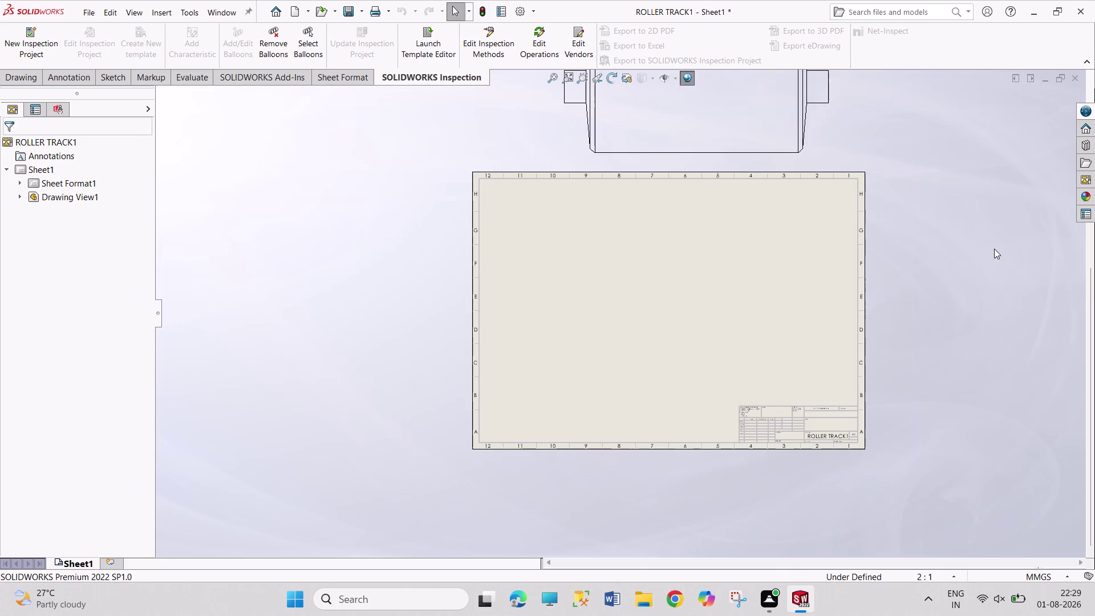
scroll(down, 3)
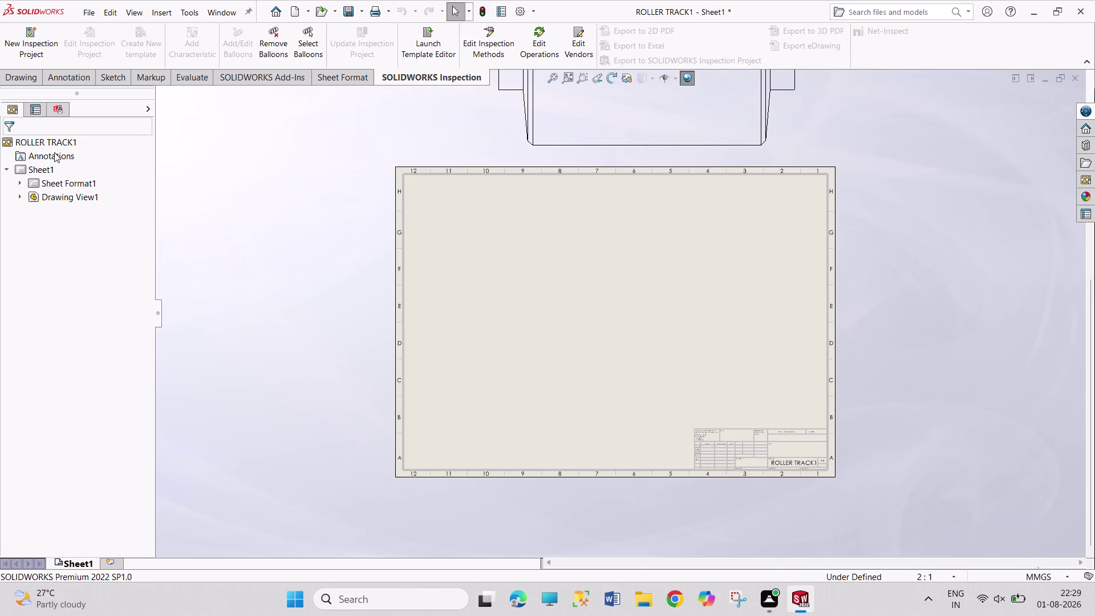
right_click(45, 167)
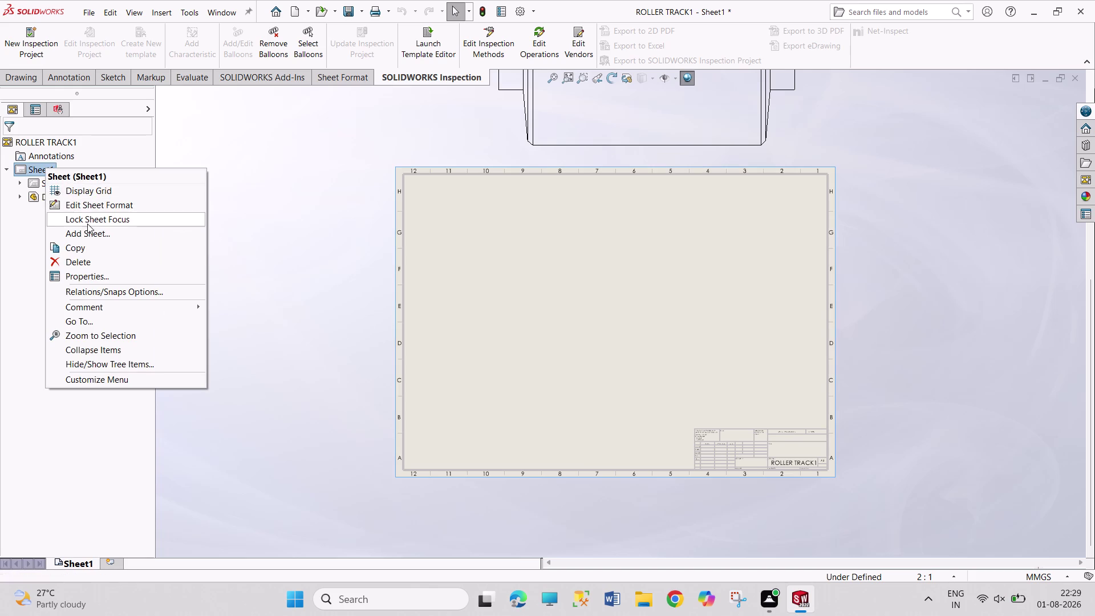
click(111, 275)
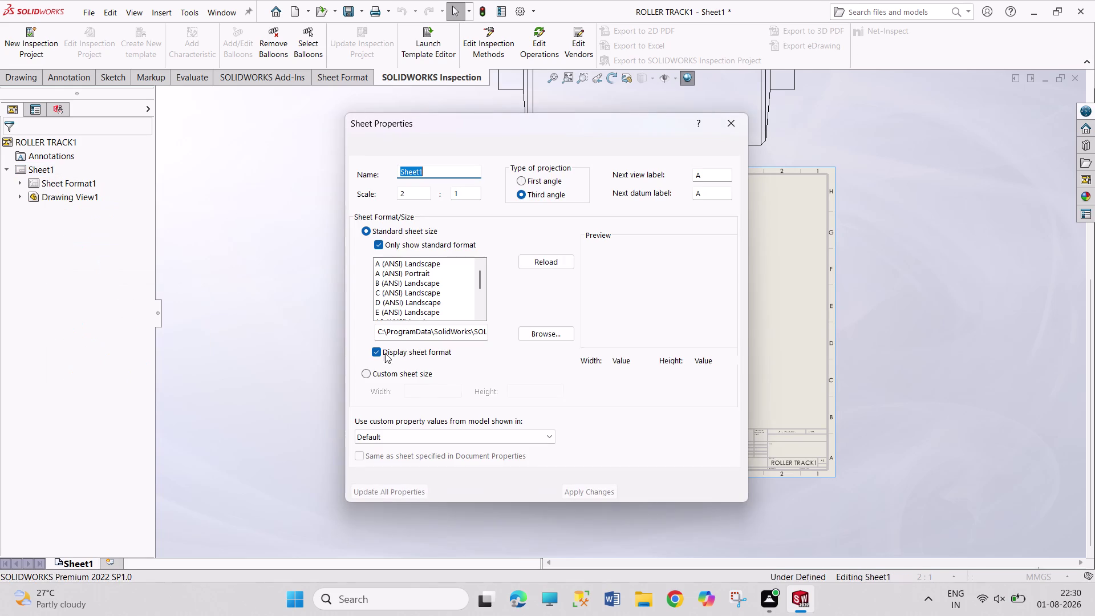
scroll(down, 3)
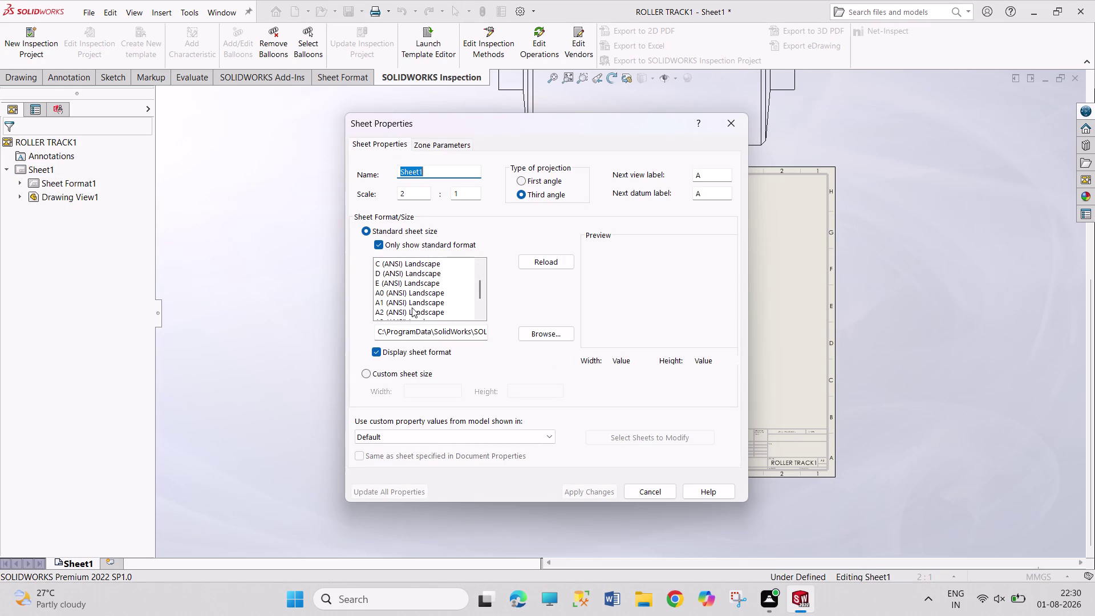
click(410, 304)
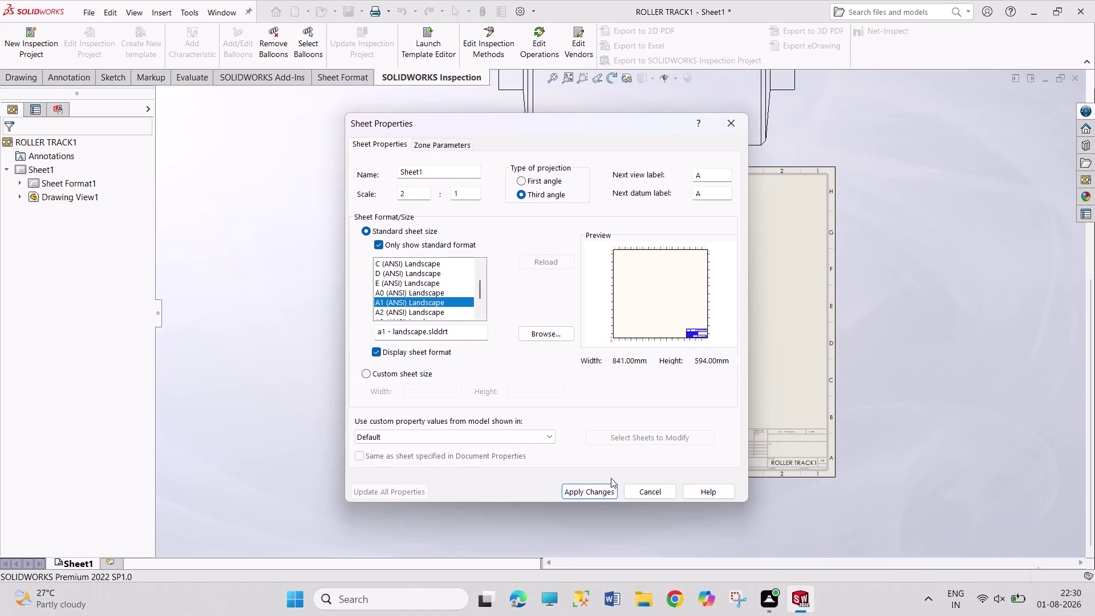
click(610, 491)
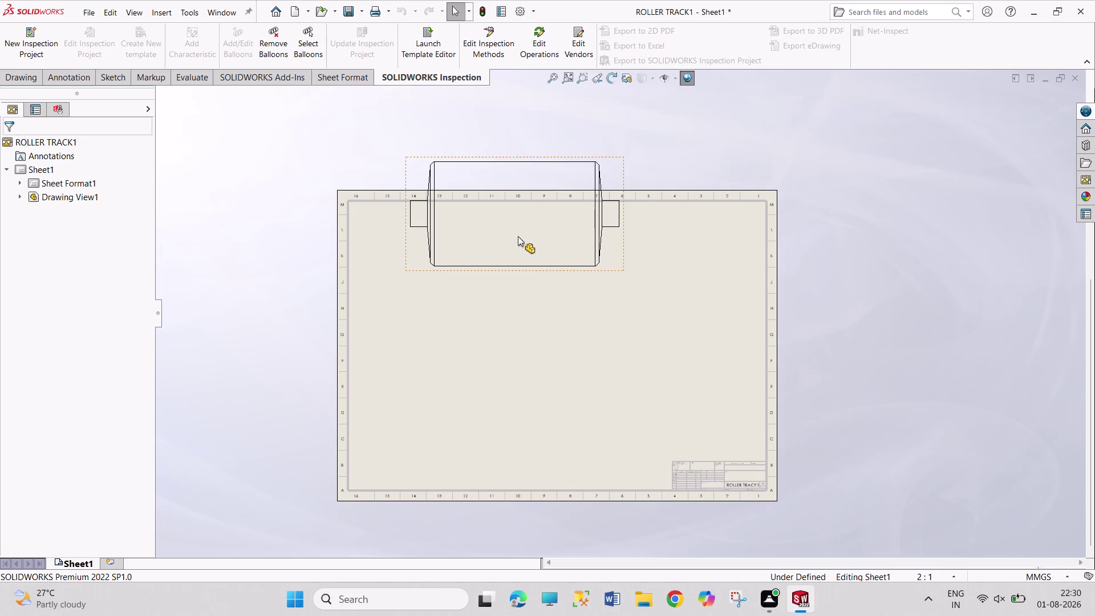
Set the sheet scale to 1:1 and begin dragging the roller view off the top border.
right_click(38, 170)
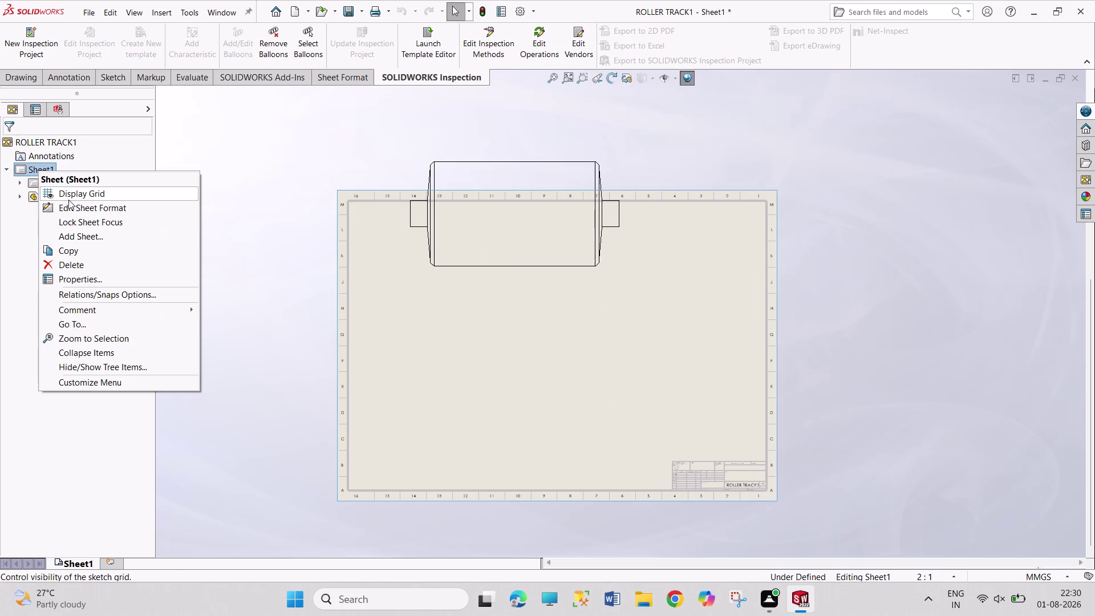
click(98, 275)
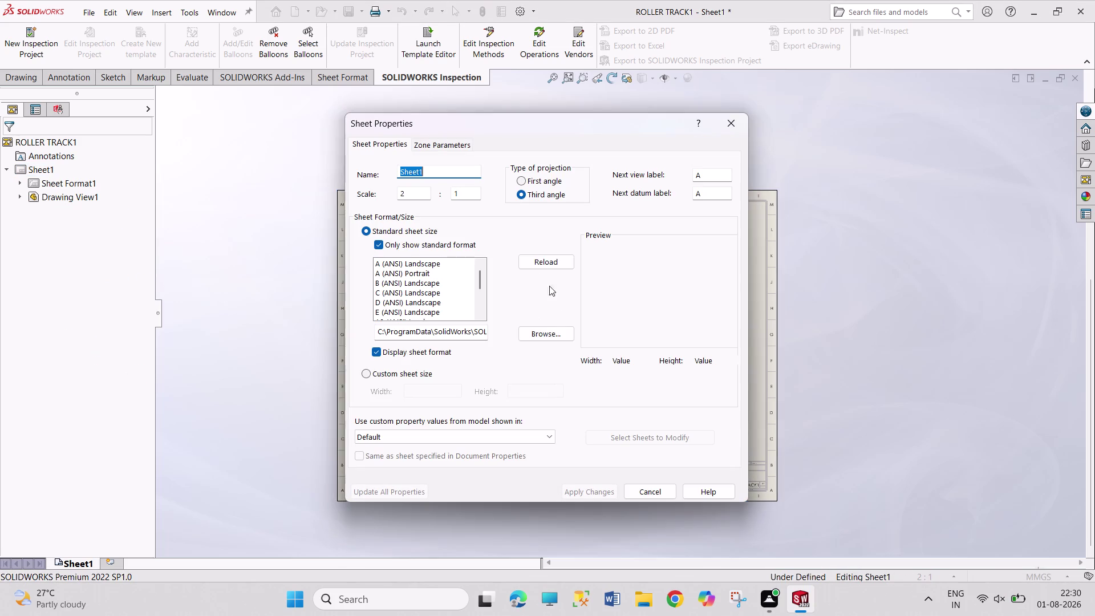
drag(409, 198, 401, 194)
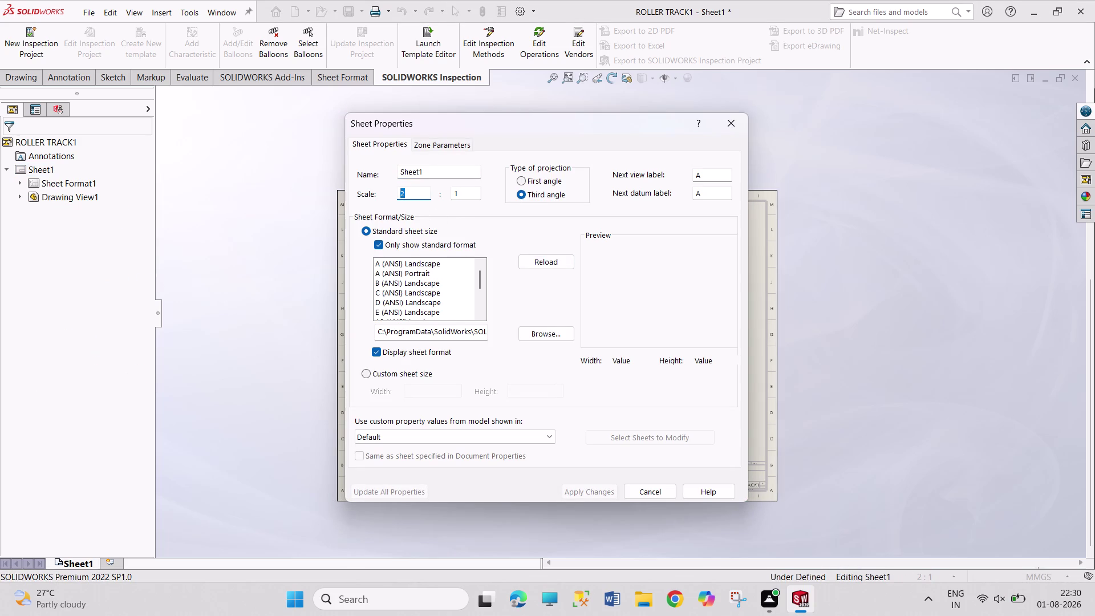
key(1)
key(Return)
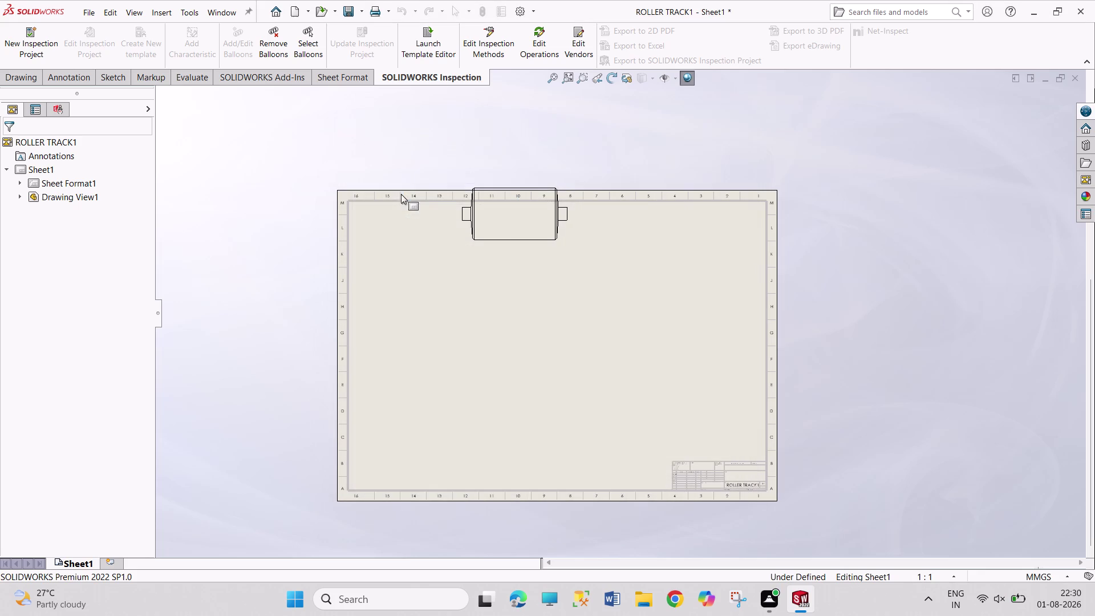
drag(500, 220, 403, 262)
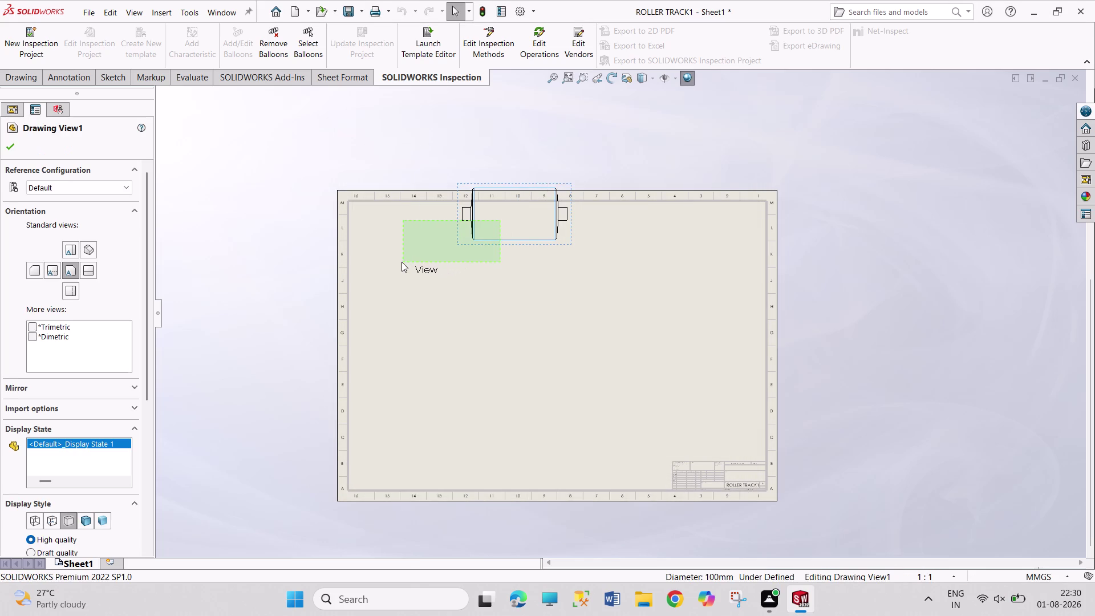
Drag the roller view inside the border into the upper-left area and close its settings.
drag(404, 261, 402, 262)
drag(503, 247, 419, 279)
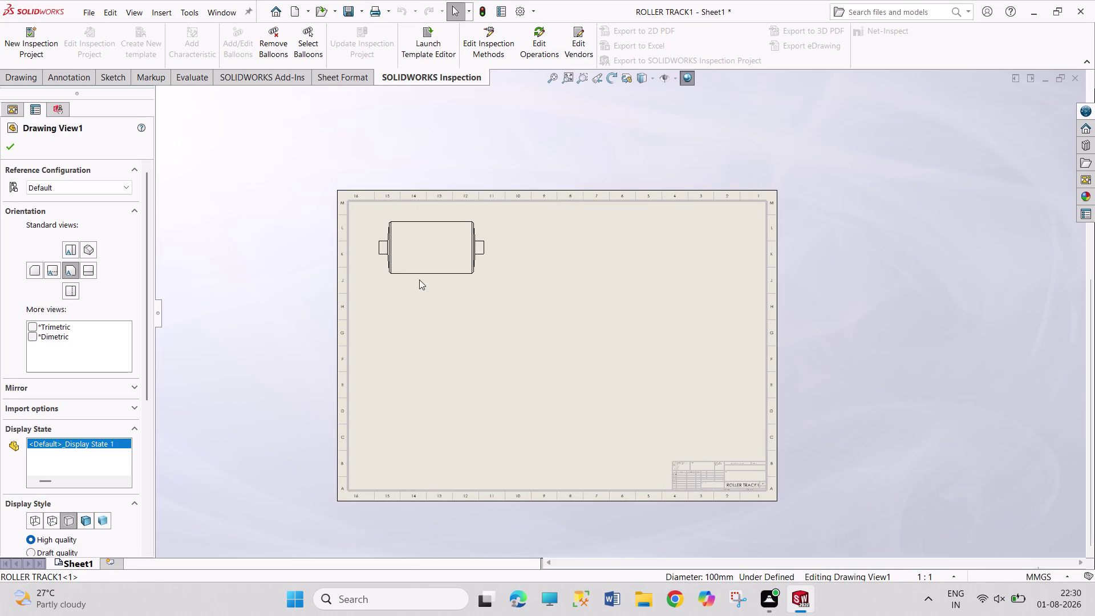
drag(419, 279, 418, 287)
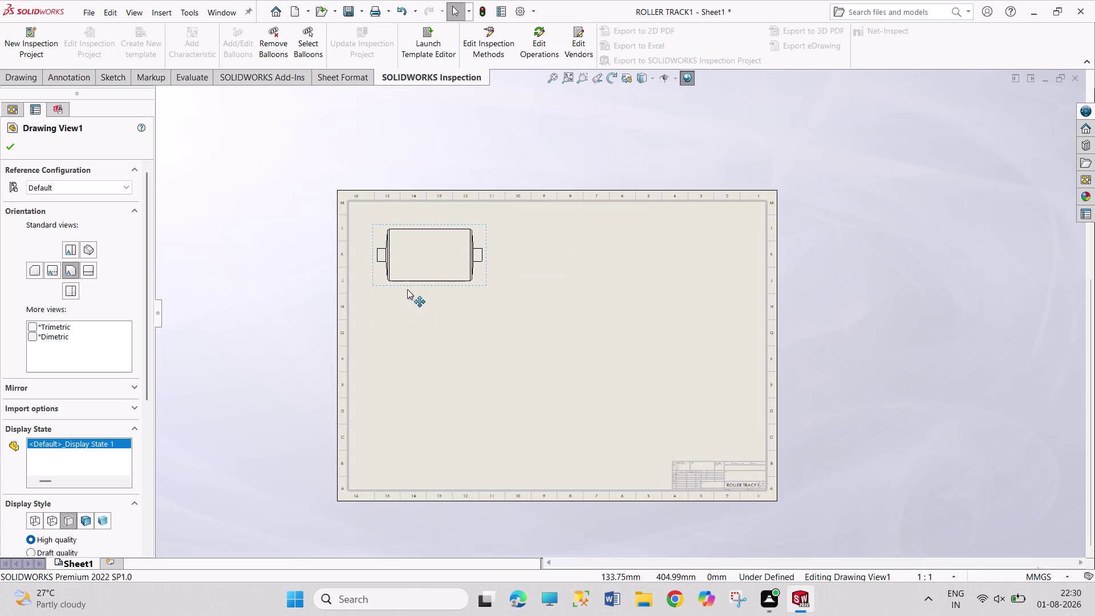
drag(407, 287, 419, 291)
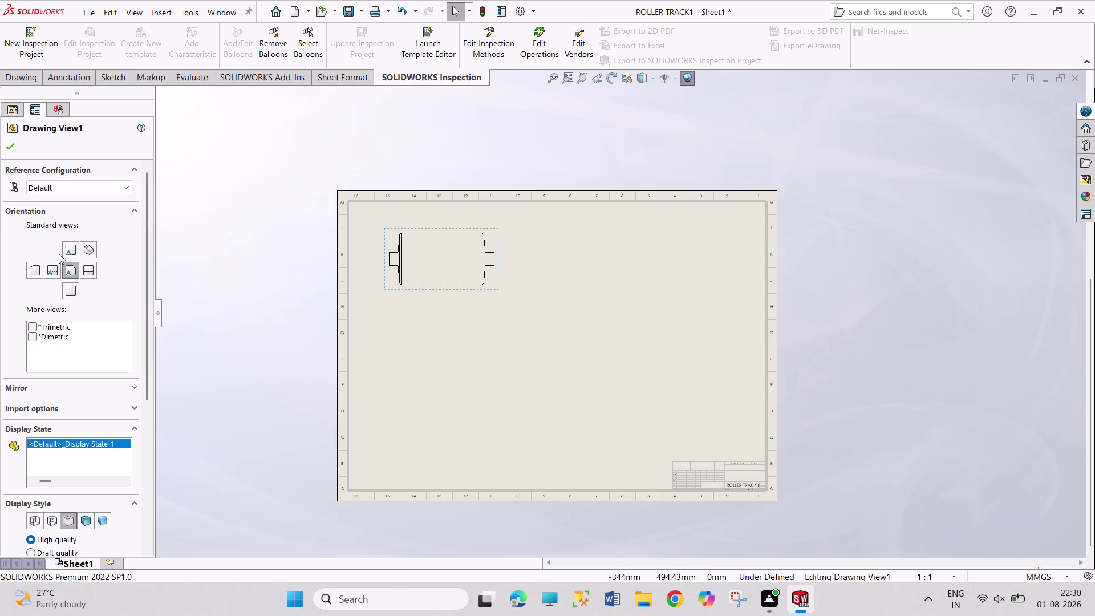
click(10, 149)
click(34, 76)
click(65, 72)
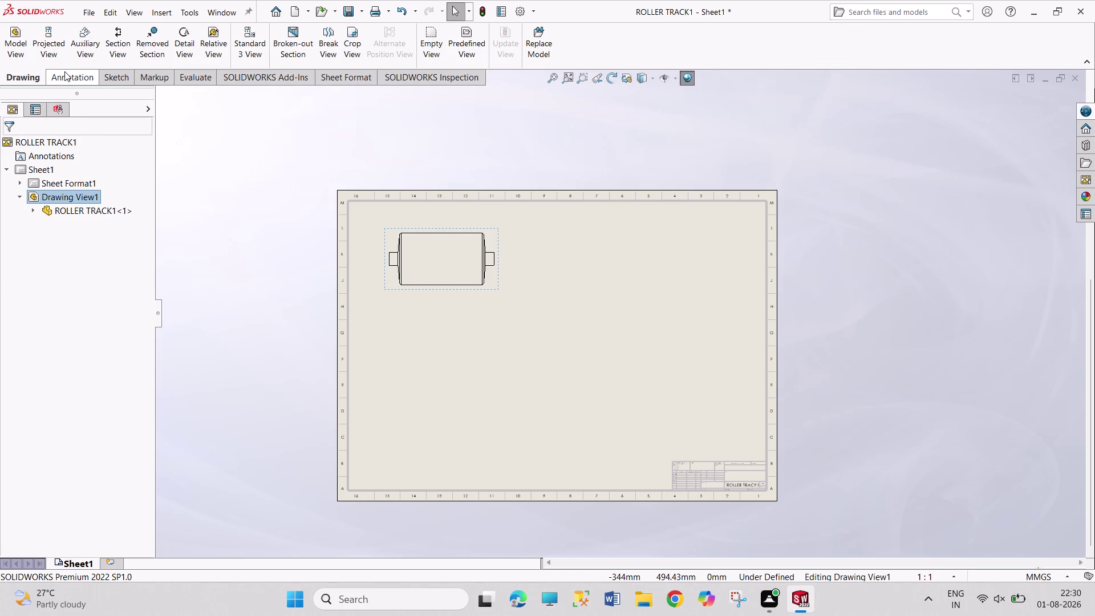
click(29, 80)
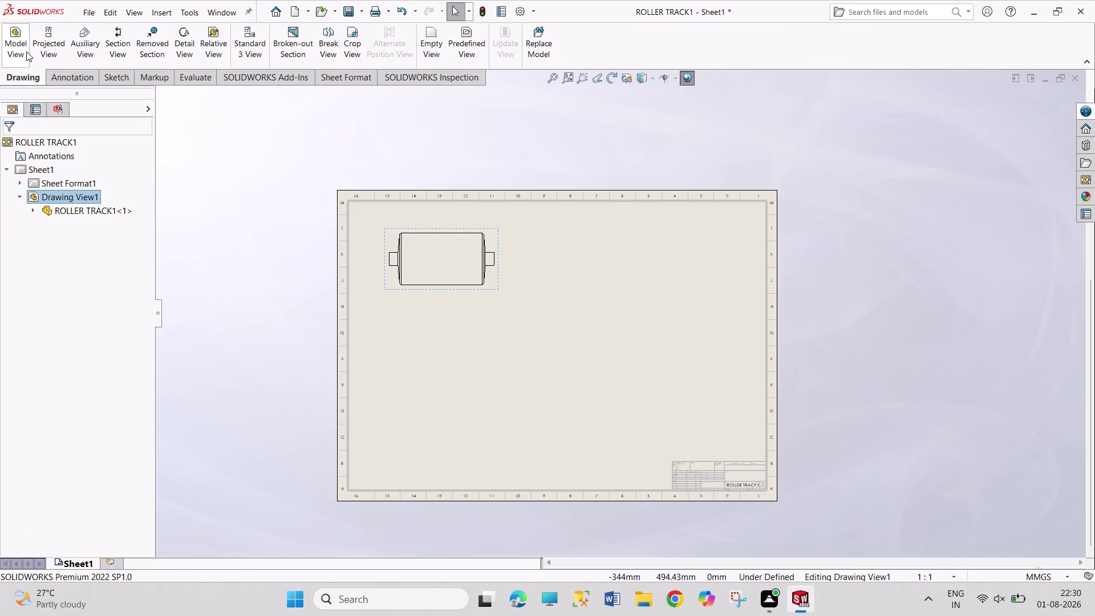
Insert a model view of ROLLER TRACK2 by browsing to its part file.
click(22, 49)
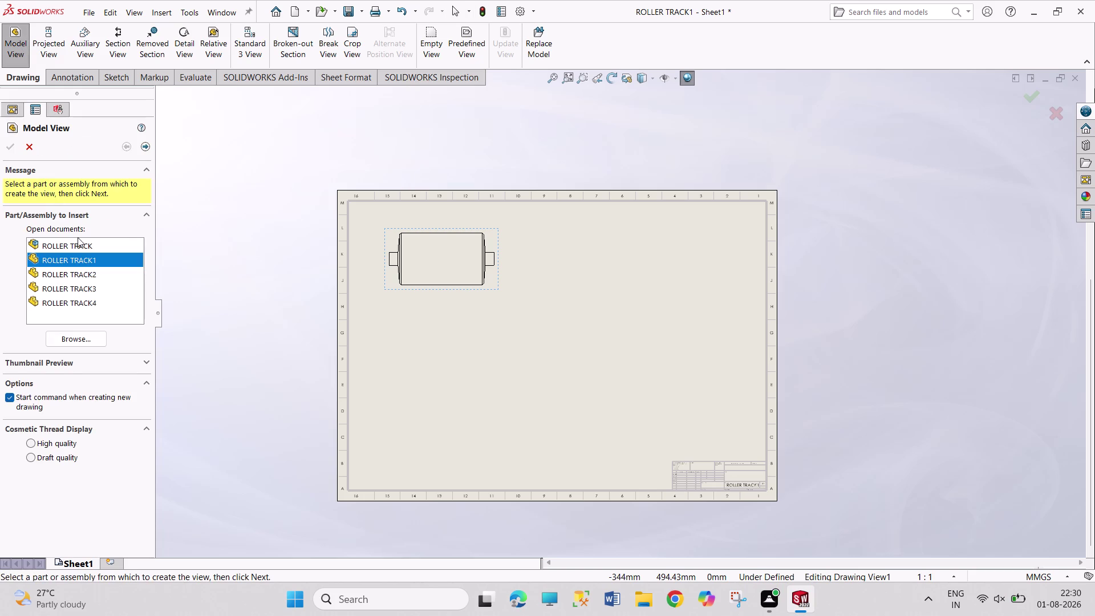
click(91, 275)
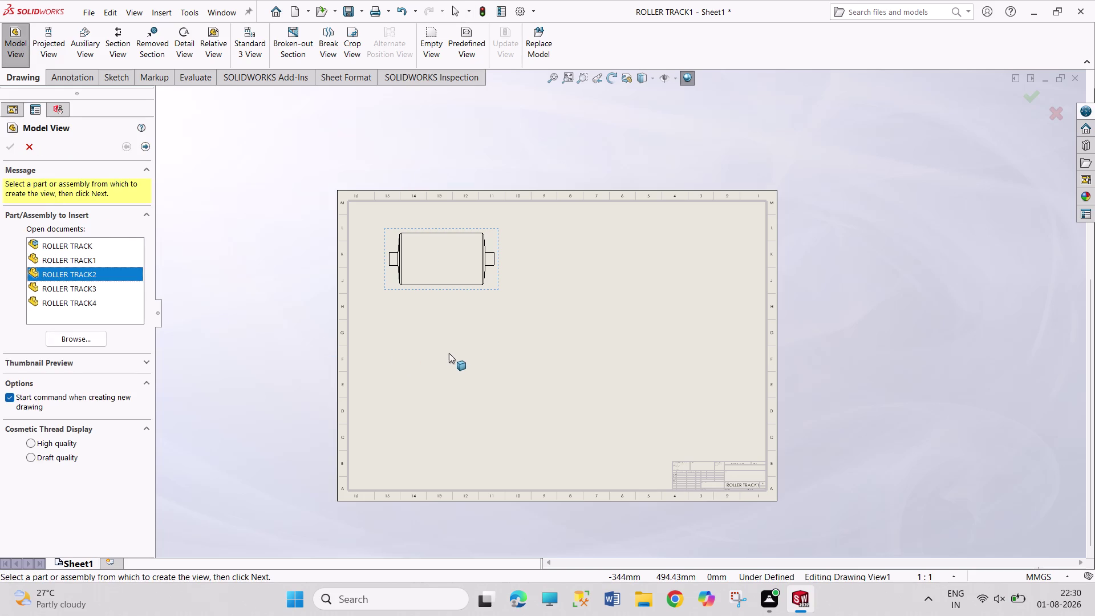
click(86, 342)
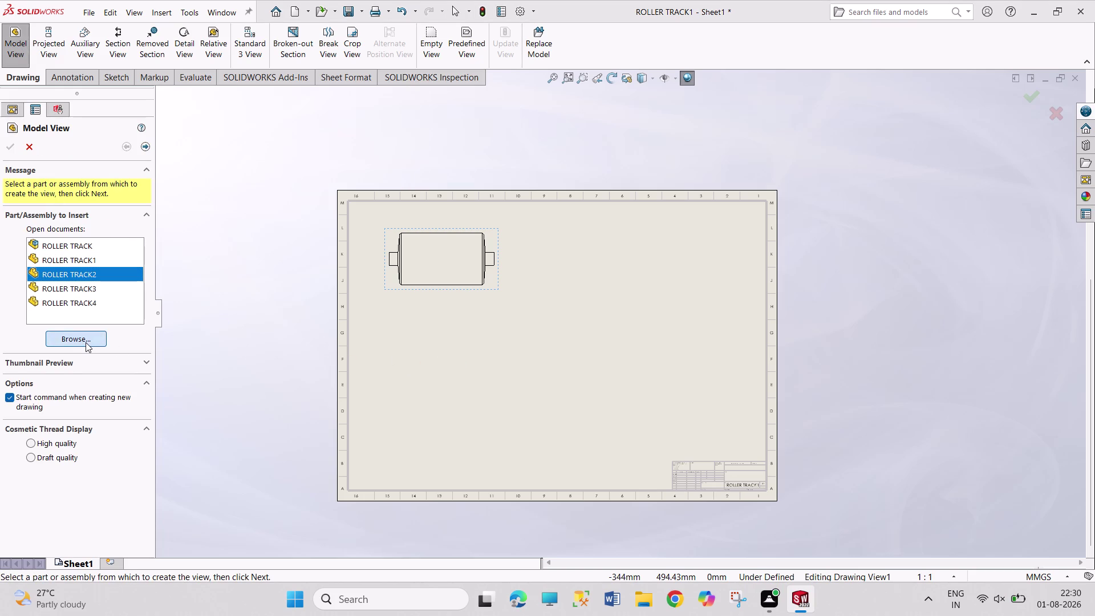
scroll(down, 3)
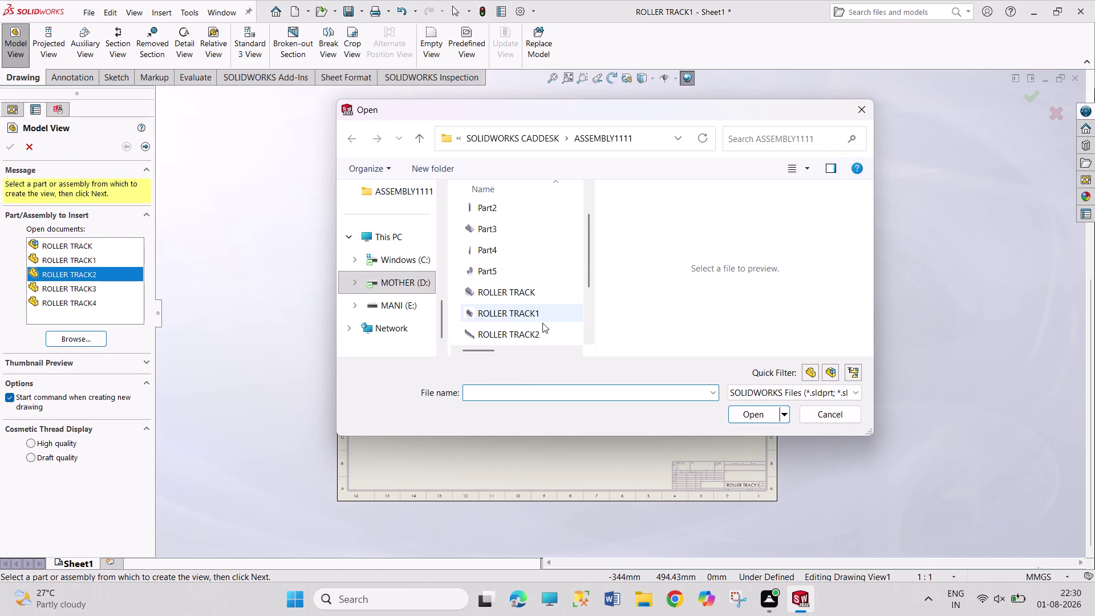
click(539, 331)
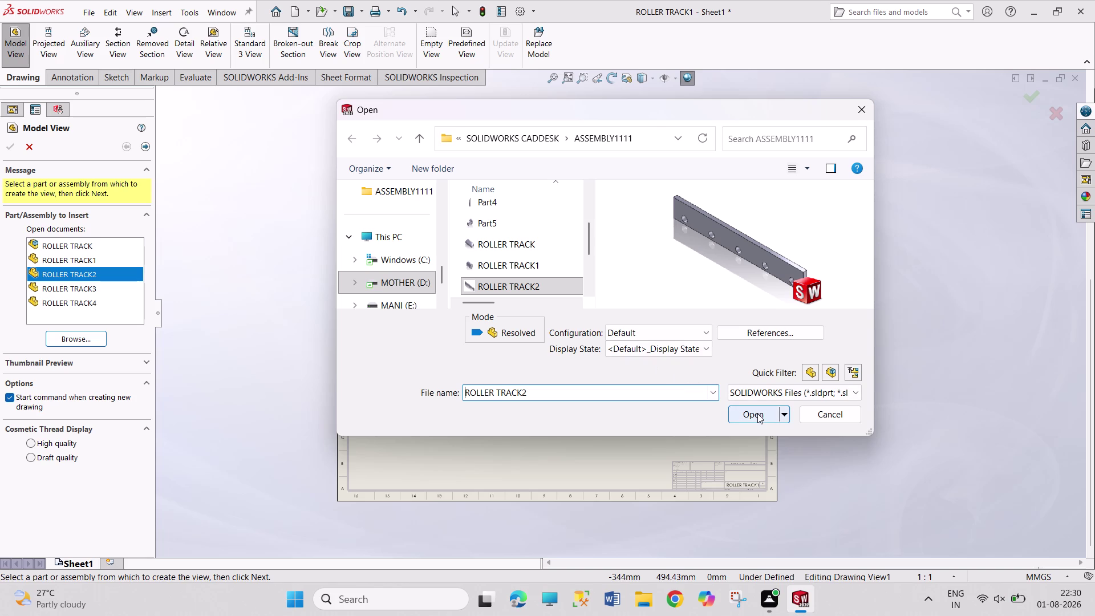
click(757, 414)
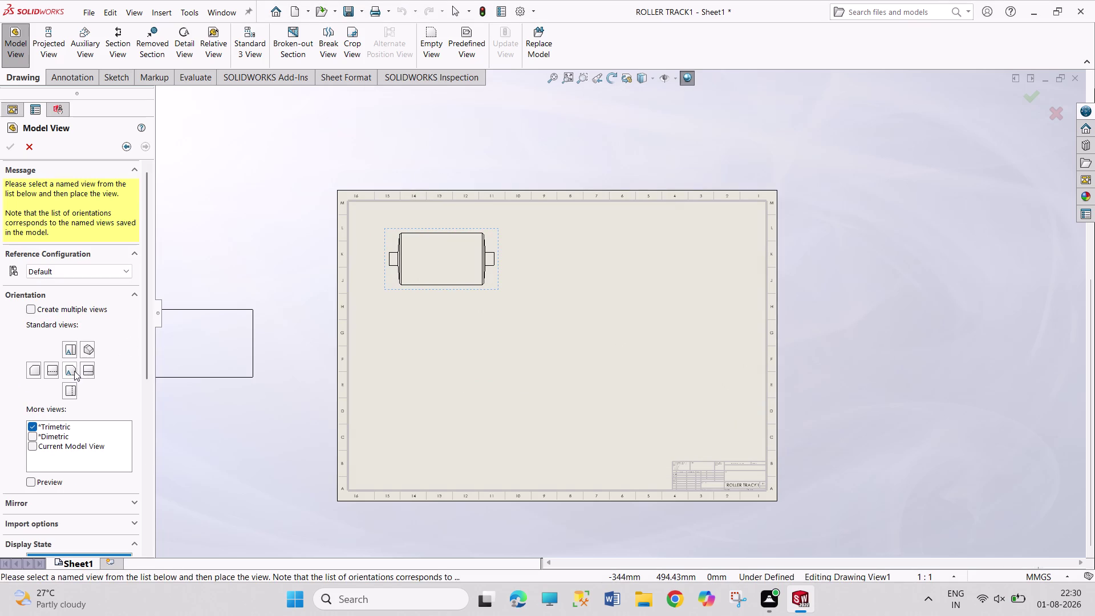
Place ROLLER TRACK2 in Front orientation below the roller view and finish it.
click(71, 370)
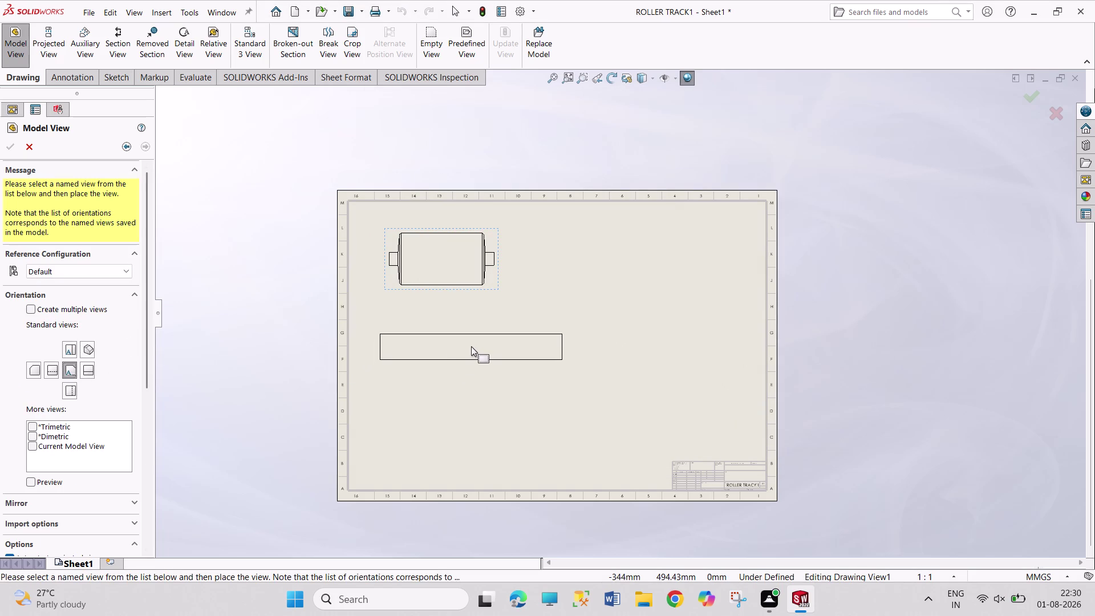
click(469, 341)
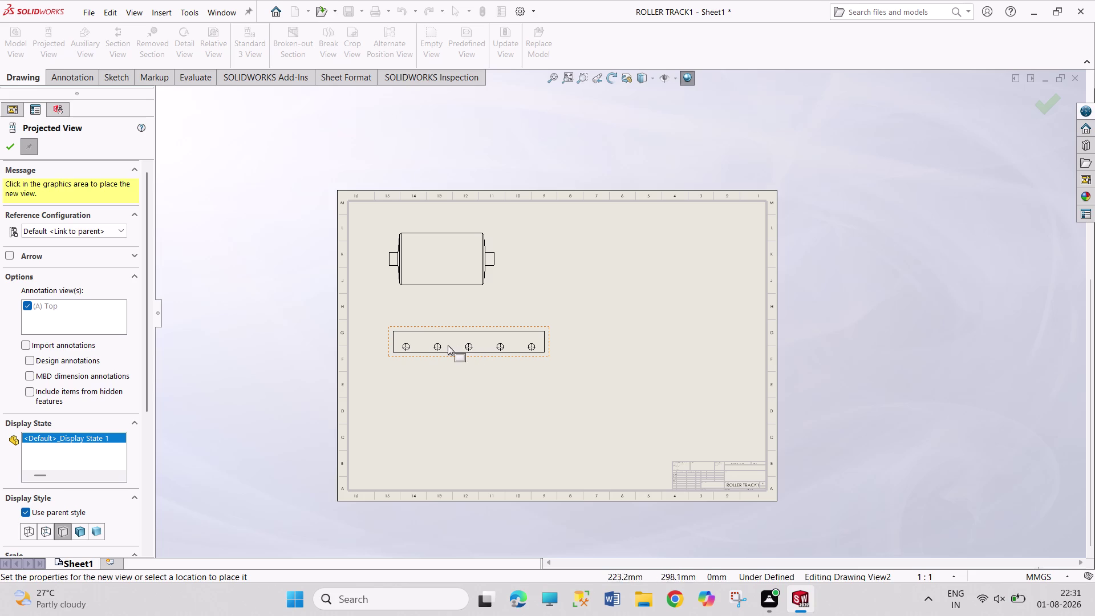
click(9, 147)
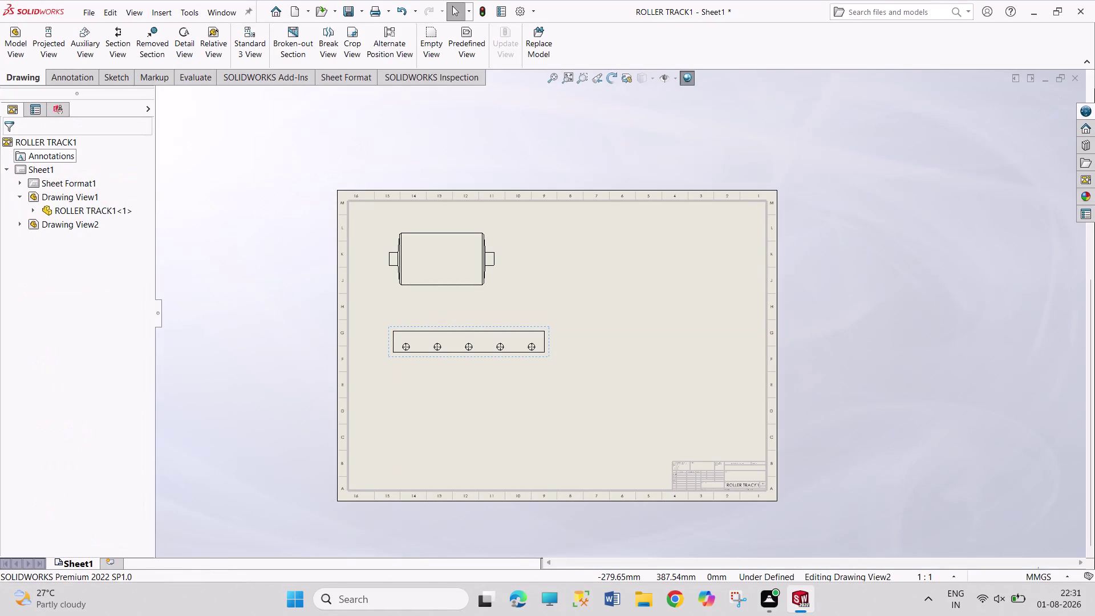
click(9, 51)
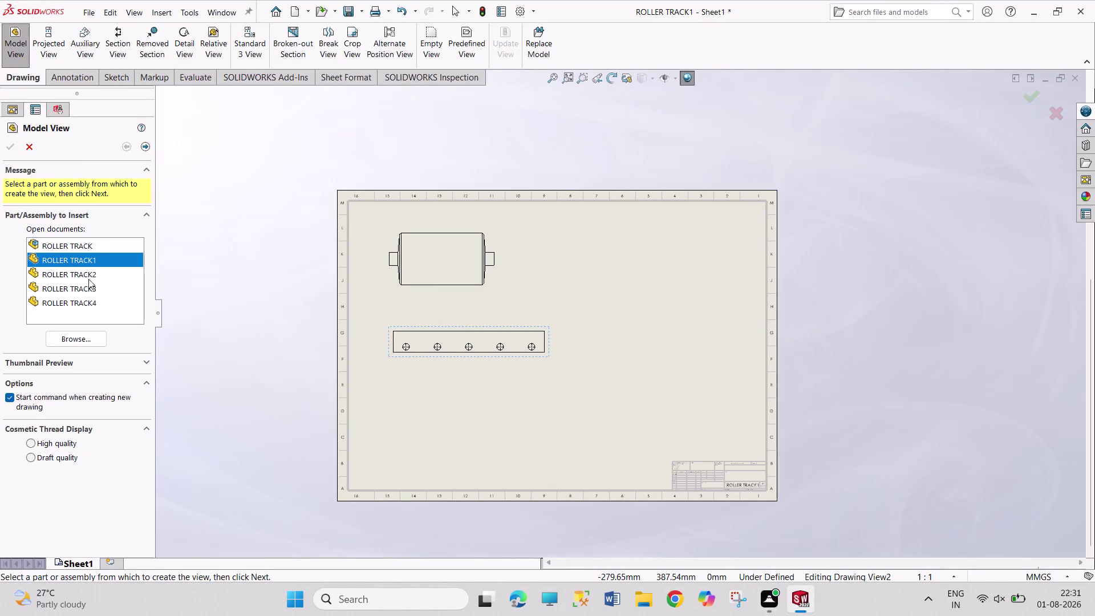
Place a Front view of the ROLLER TRACK3 bar below the ROLLER TRACK2 view.
click(78, 336)
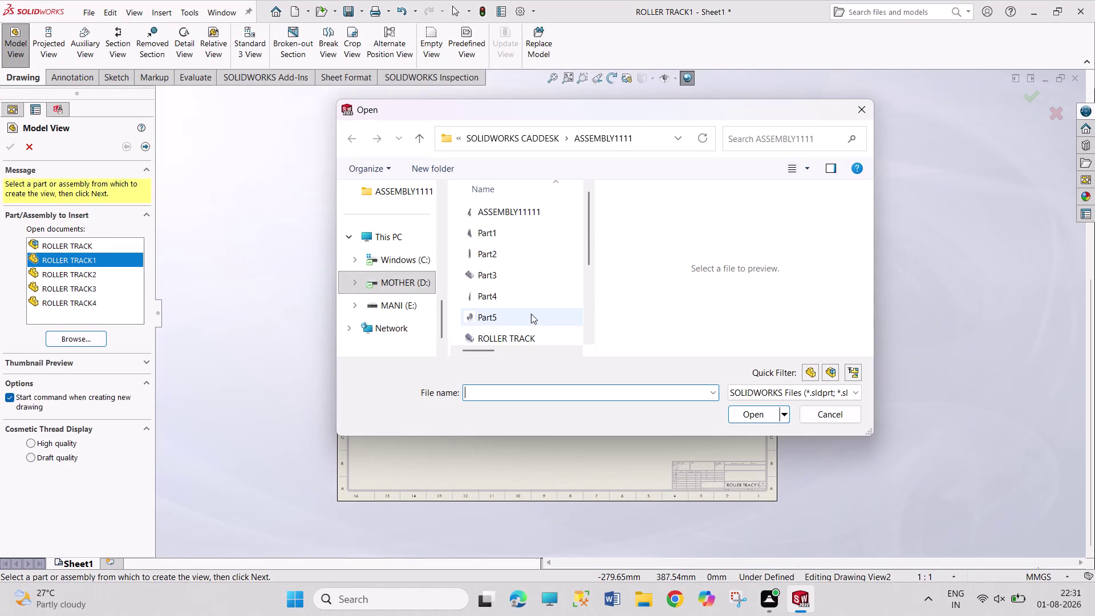
scroll(down, 3)
click(552, 270)
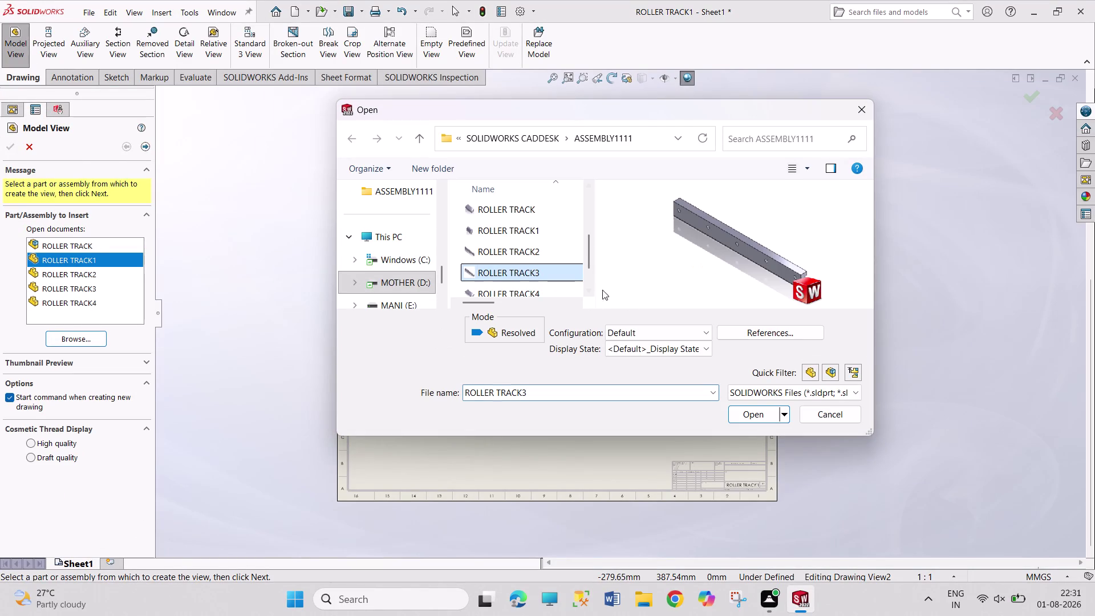
click(754, 410)
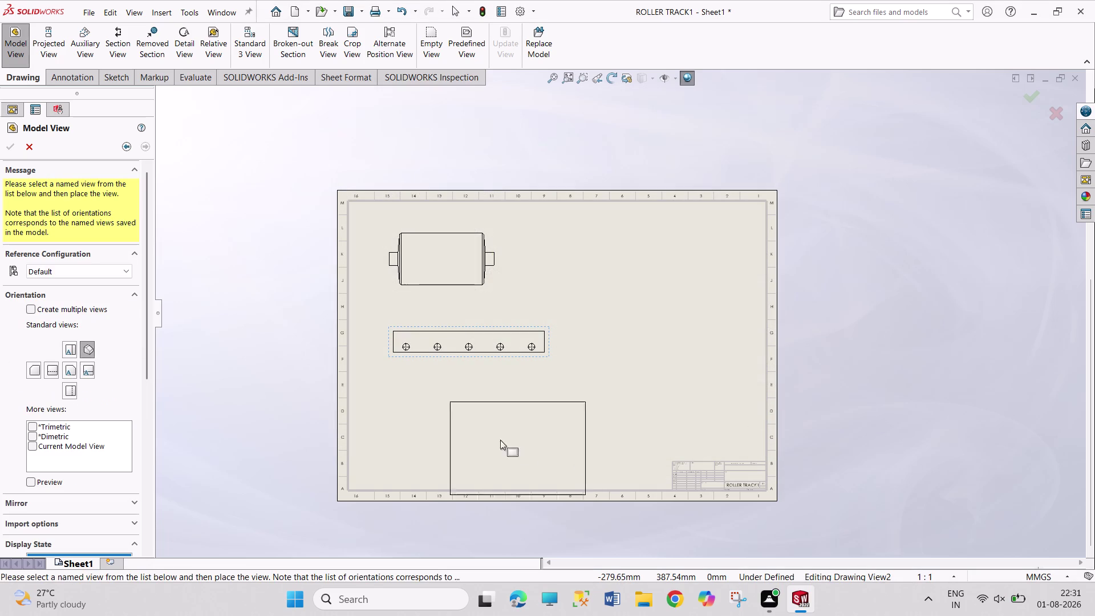
click(71, 368)
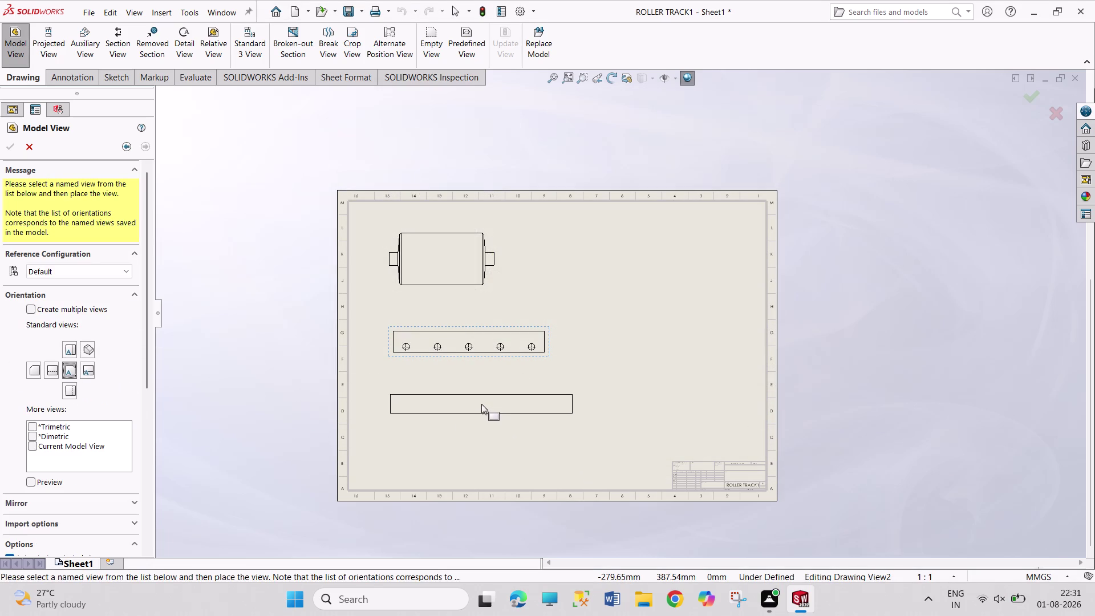
click(481, 404)
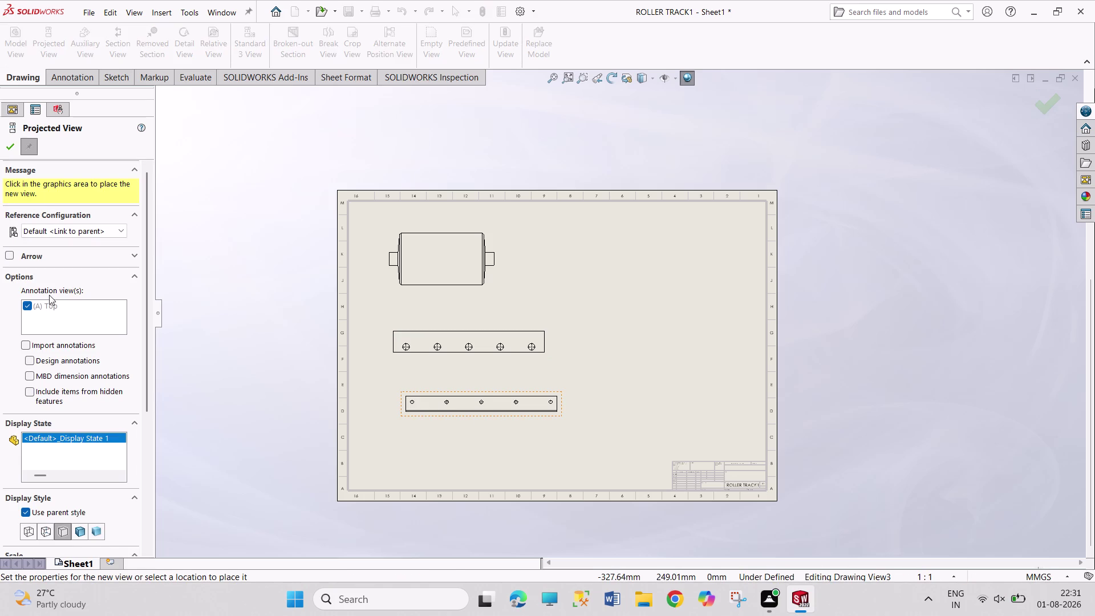
click(8, 147)
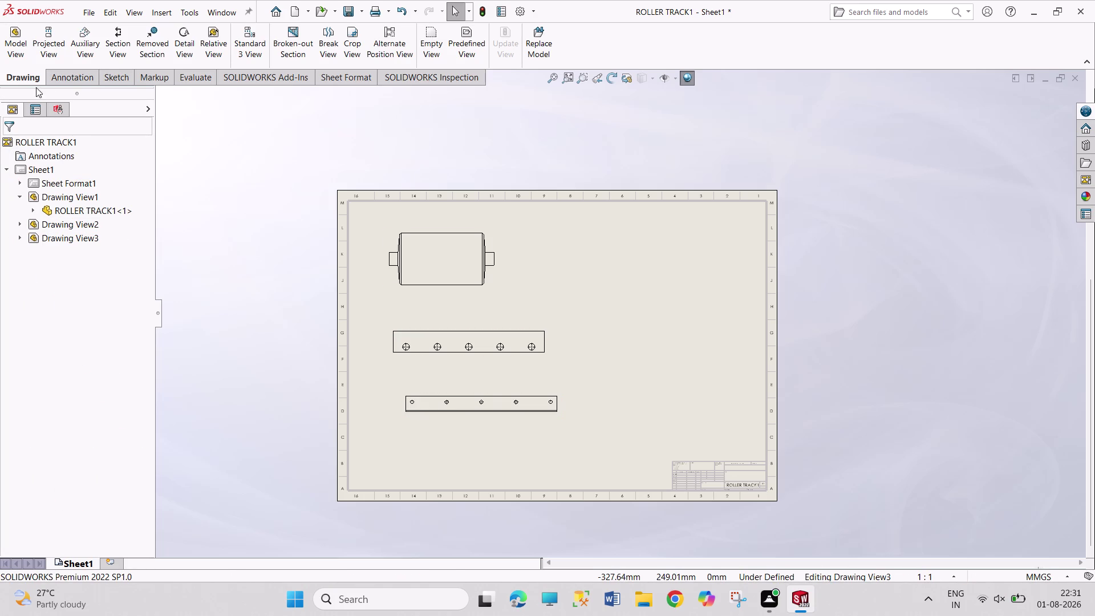
click(12, 55)
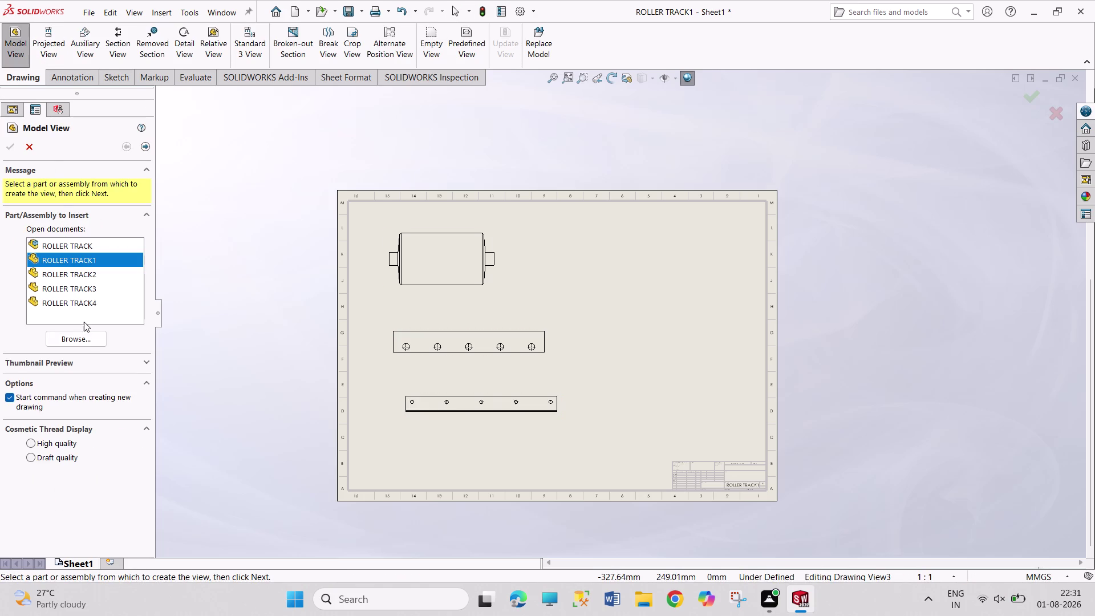
Place a ROLLER TRACK4 front view at upper right with a holed projected view beneath.
click(86, 337)
scroll(down, 3)
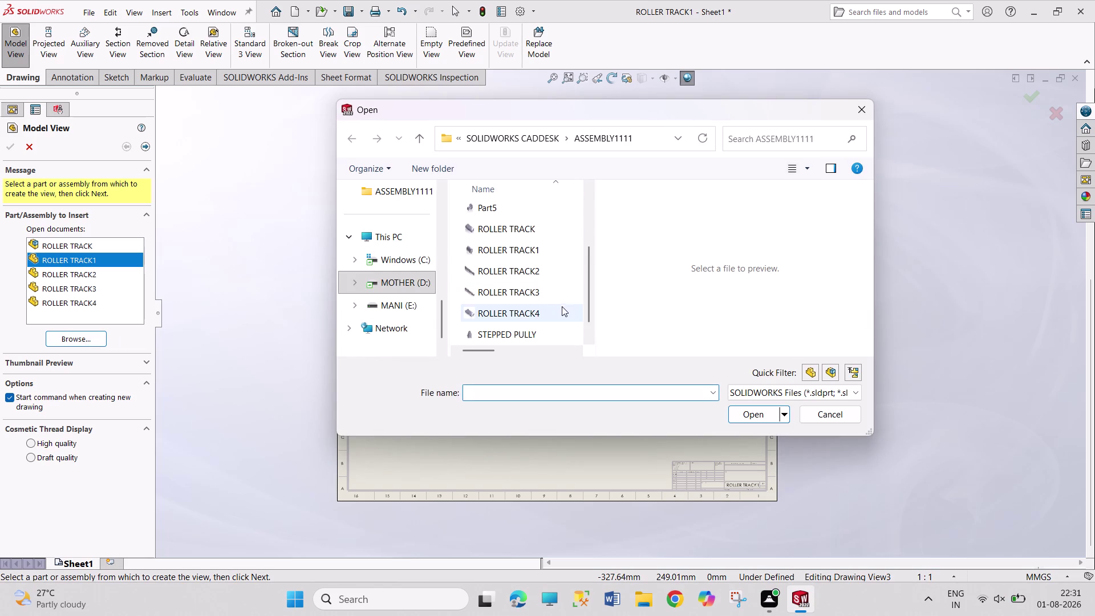
click(561, 312)
click(757, 416)
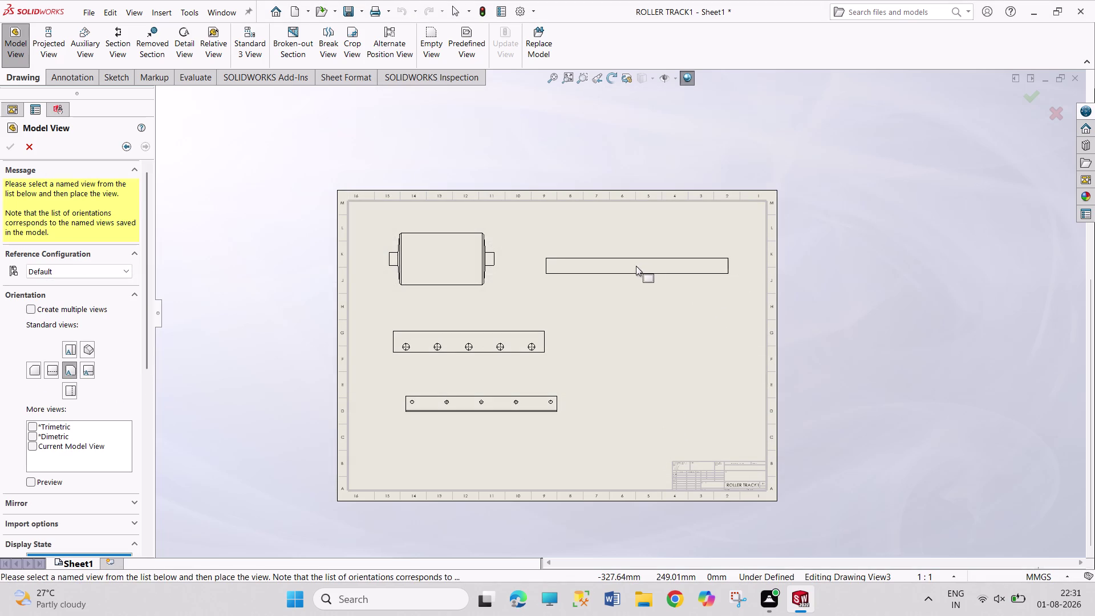
click(657, 262)
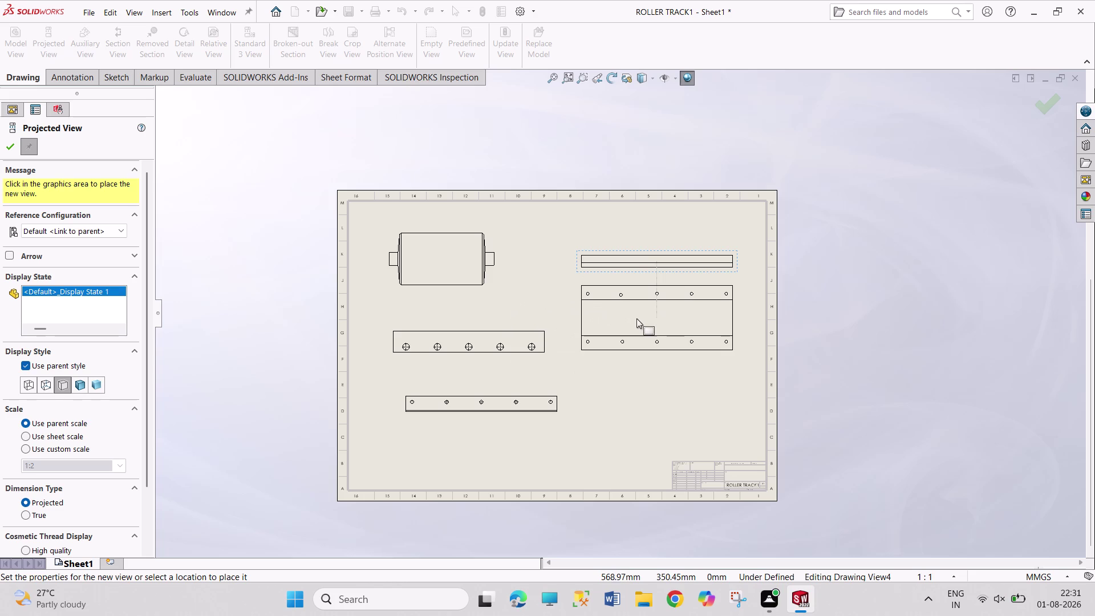
click(643, 326)
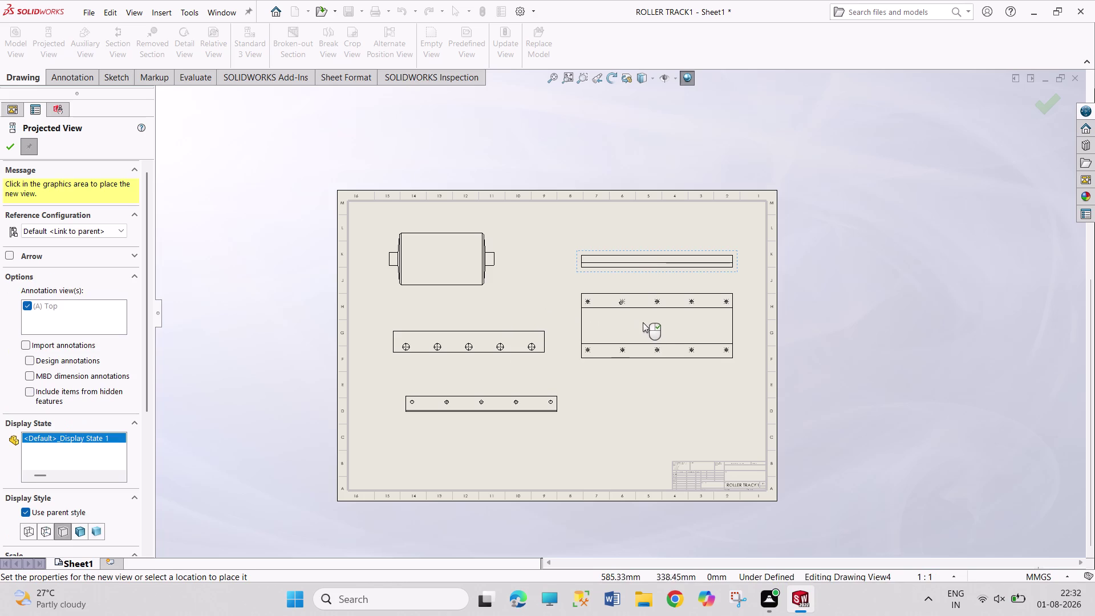
click(5, 150)
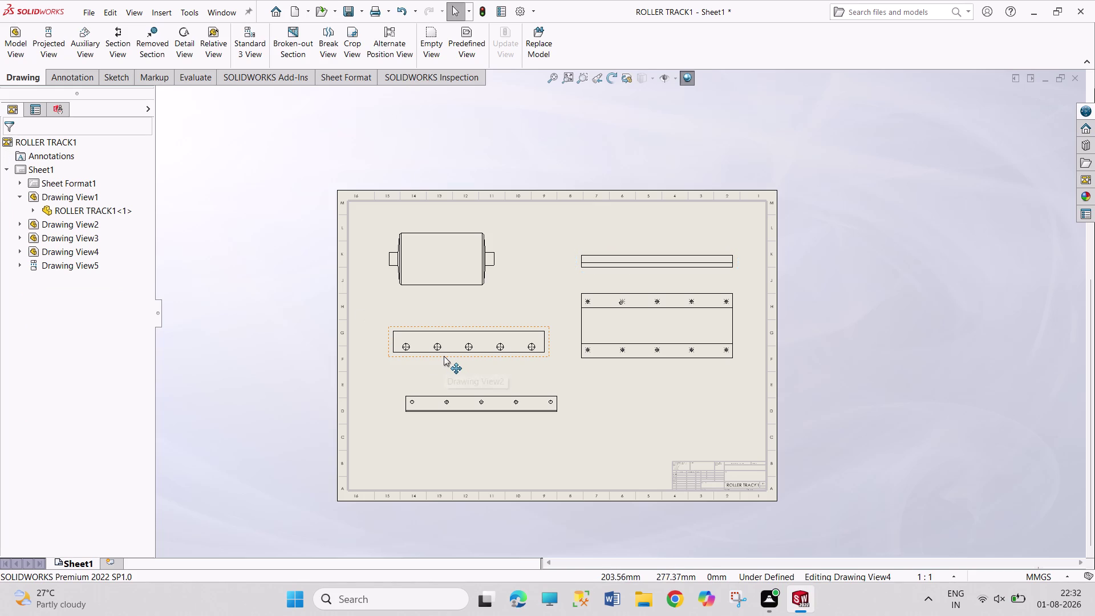
Move the ROLLER TRACK2 and ROLLER TRACK3 views lower and the right-hand track views higher.
drag(442, 357, 426, 357)
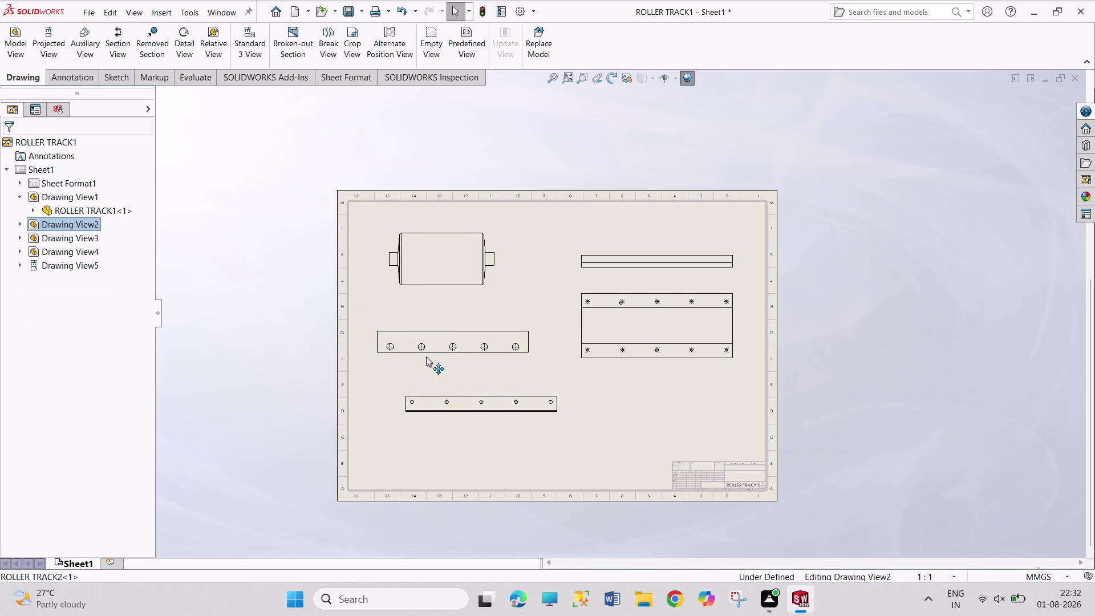
drag(426, 356, 423, 372)
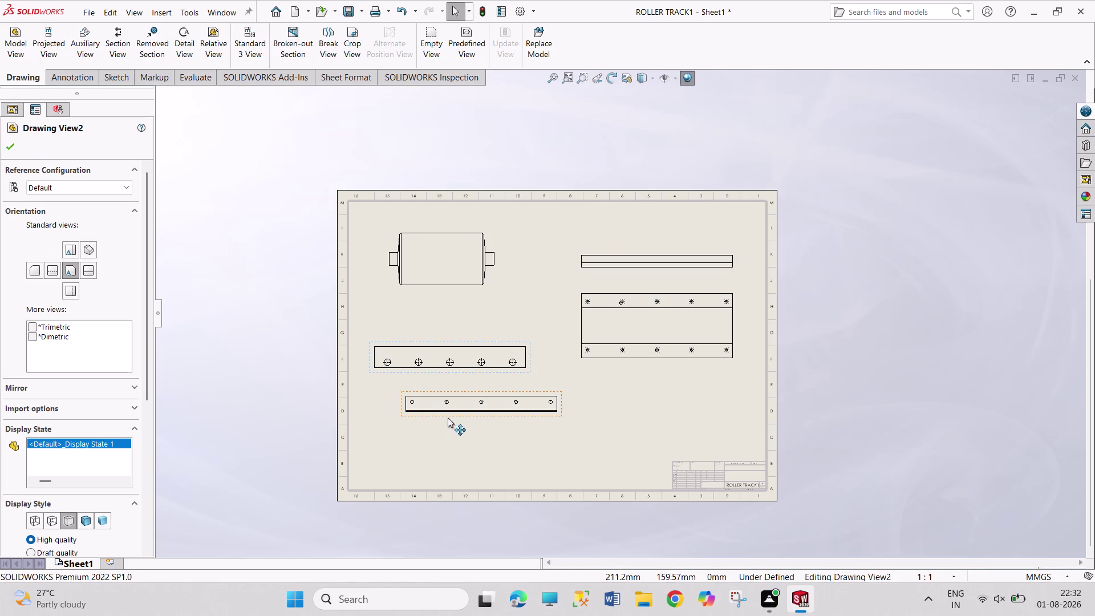
drag(447, 418, 419, 452)
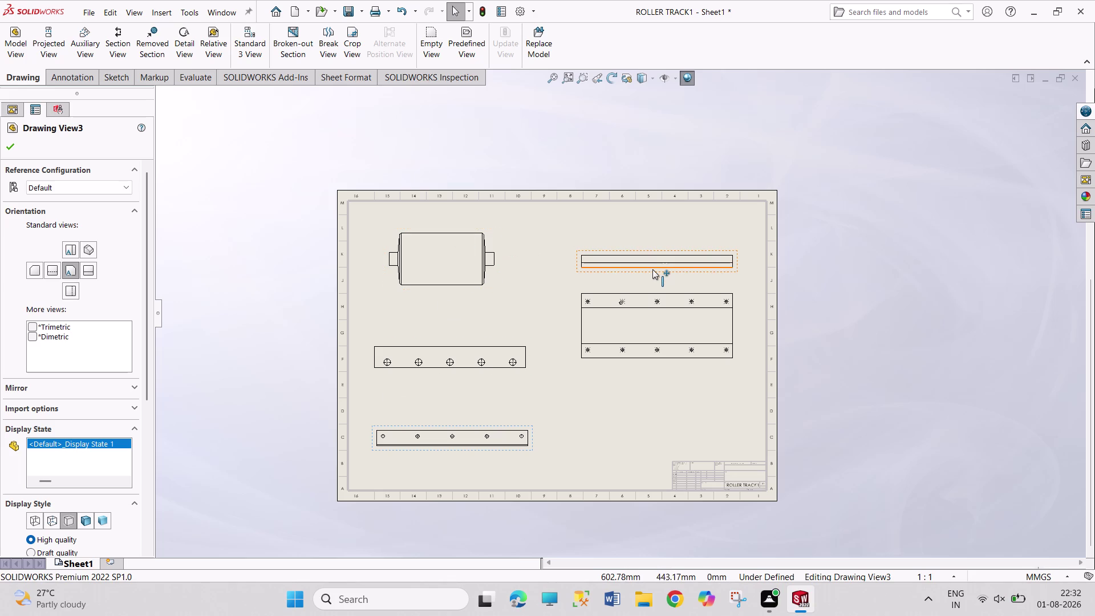
drag(655, 270, 658, 246)
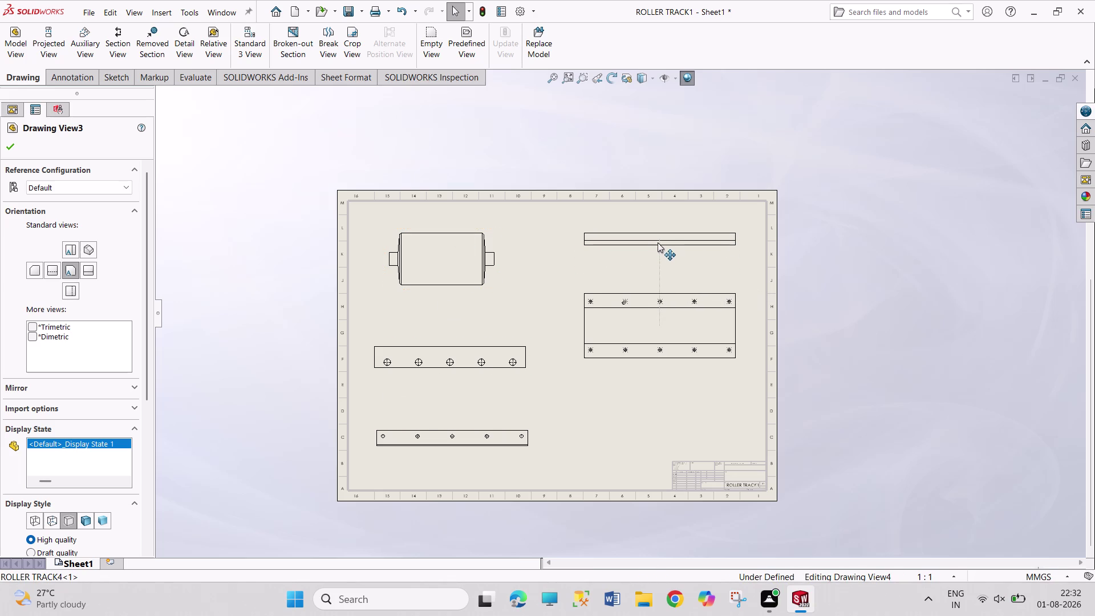
drag(657, 245, 657, 237)
drag(671, 287, 672, 257)
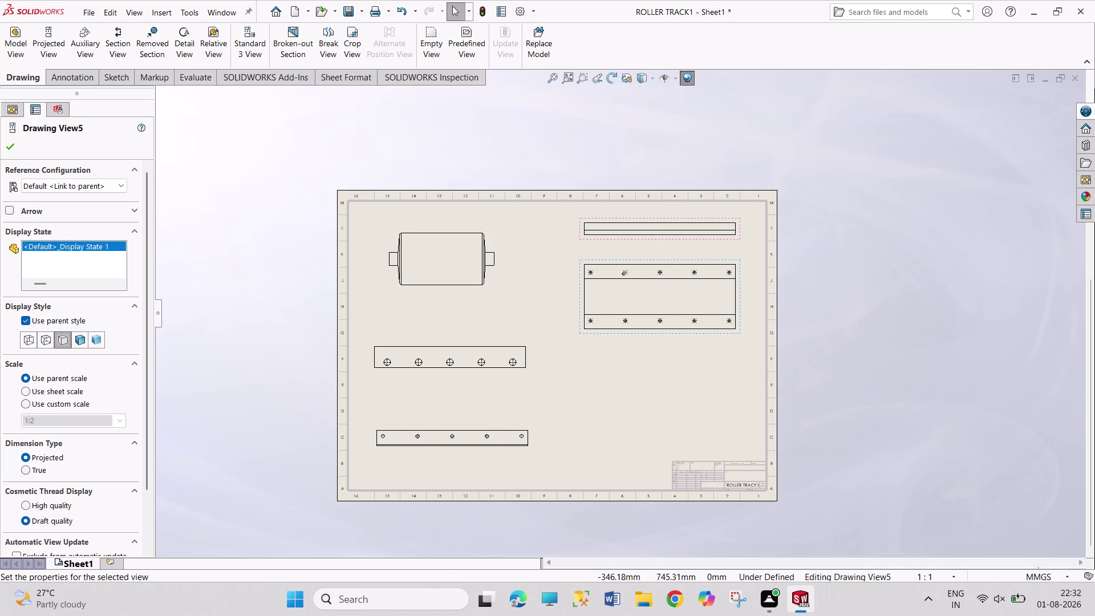
click(50, 43)
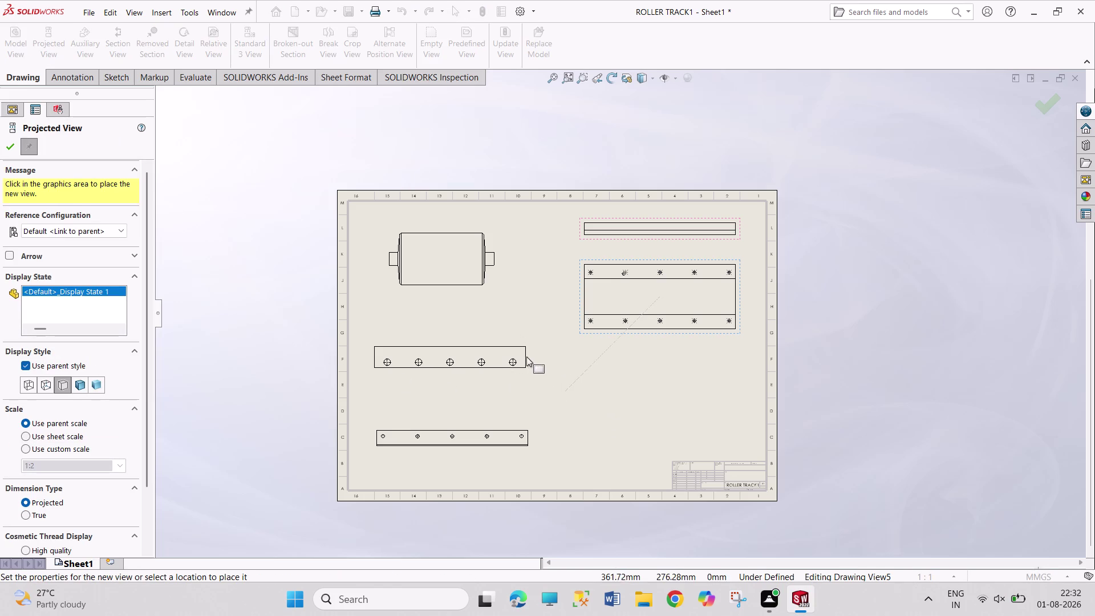
Add projected side views right of both lower-left plate views and the large track view.
click(502, 345)
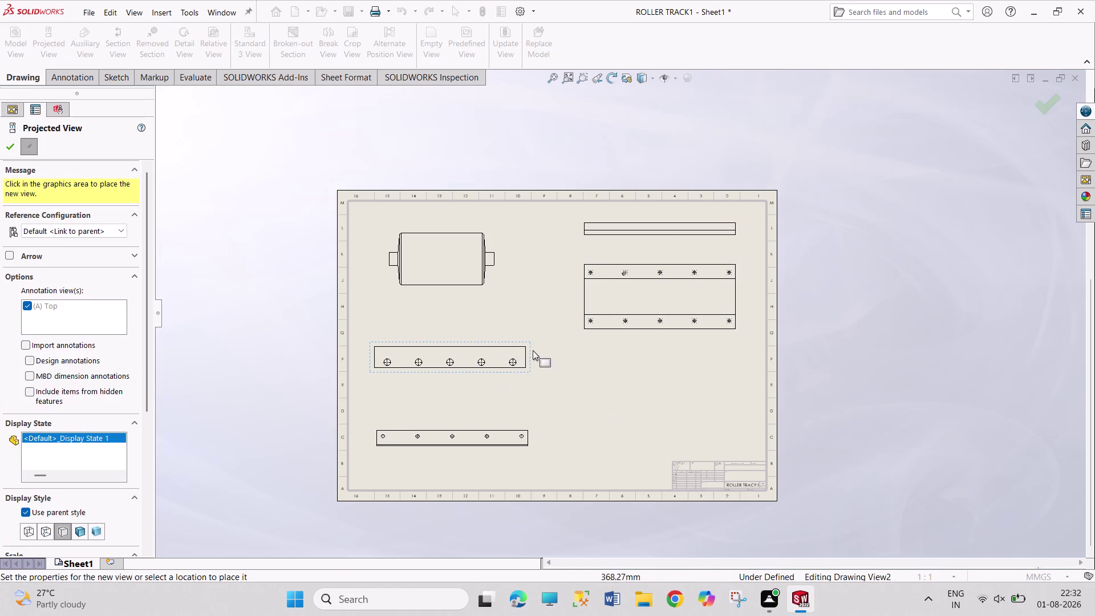
click(546, 354)
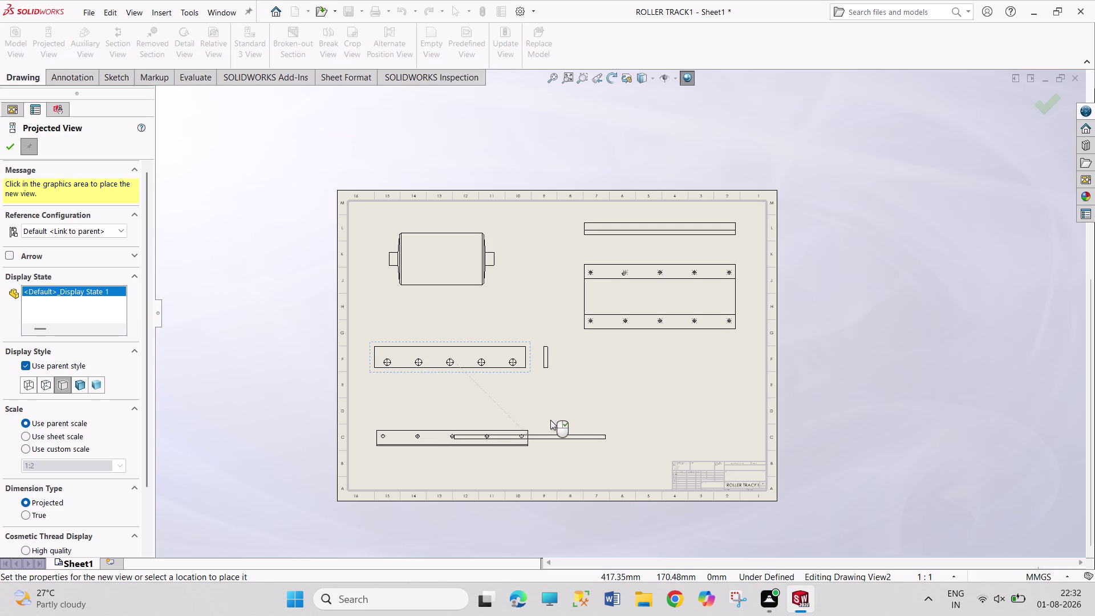
click(516, 436)
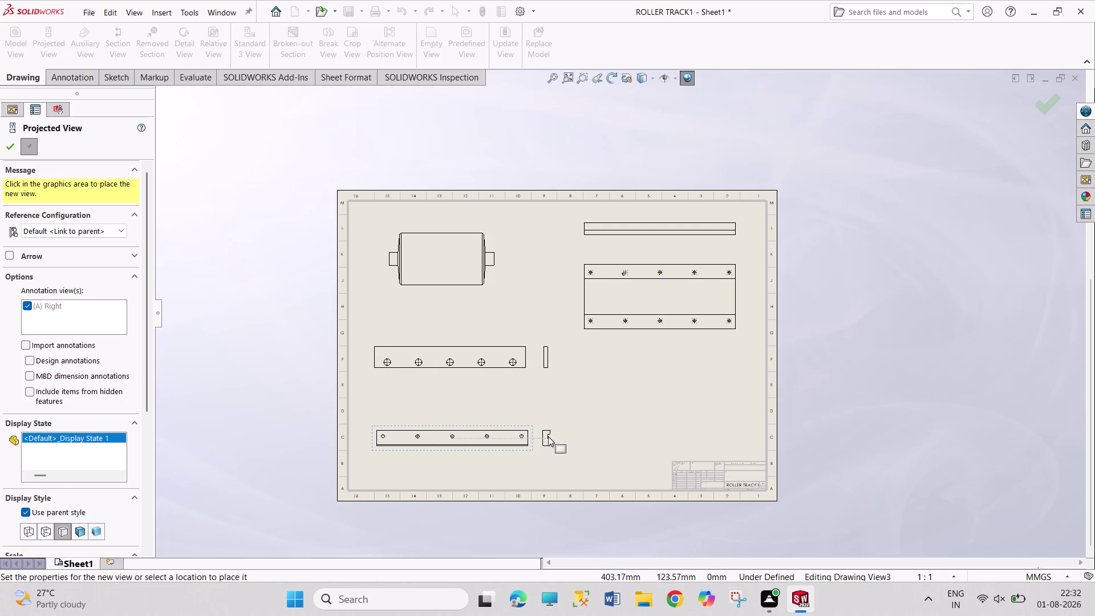
click(548, 437)
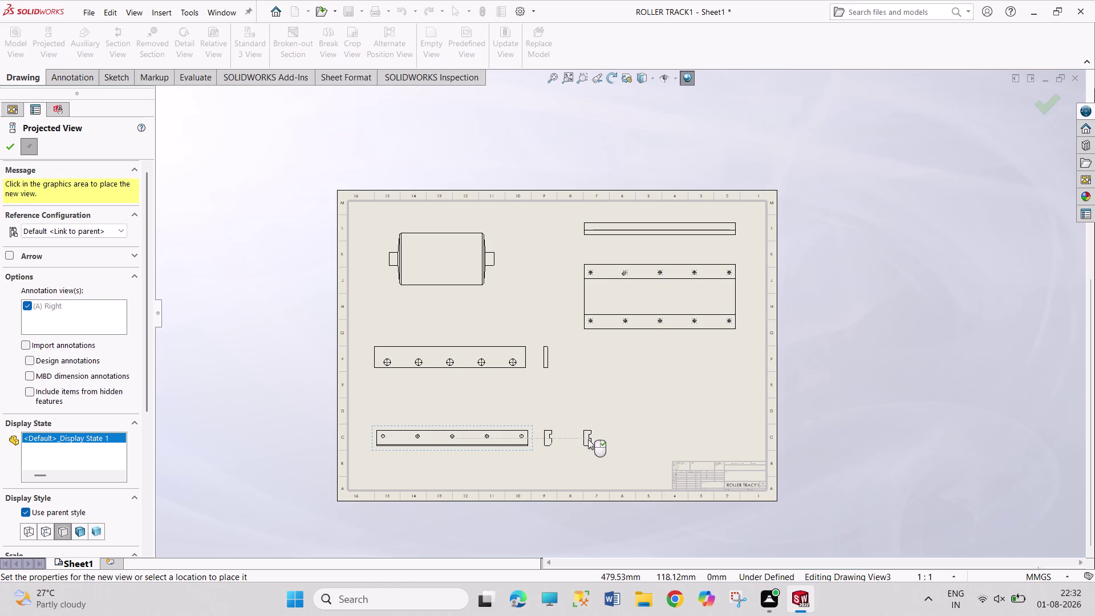
click(722, 306)
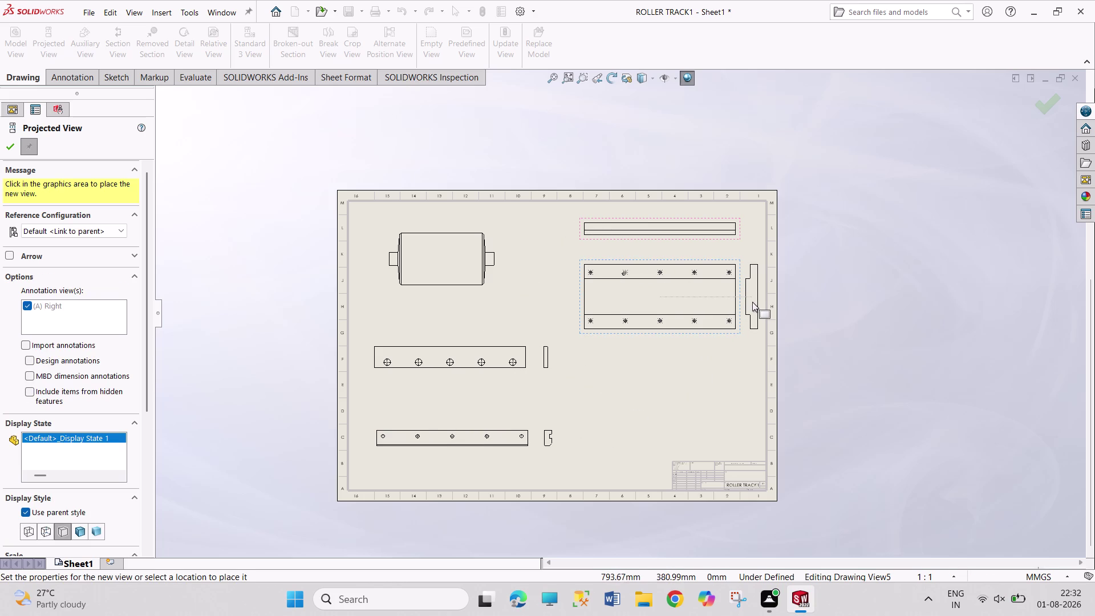
click(752, 302)
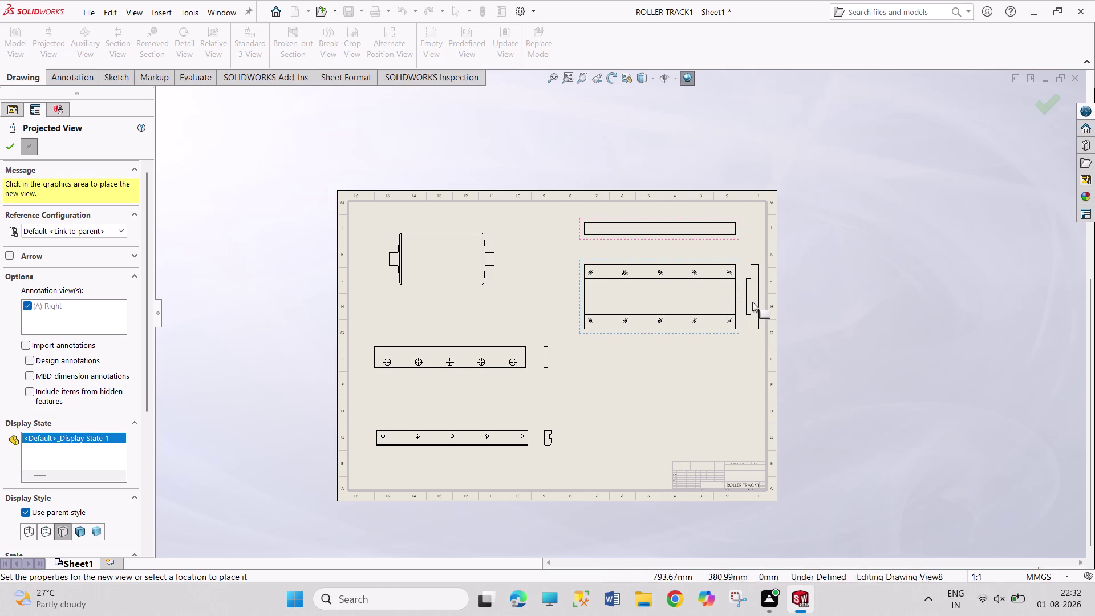
right_click(804, 316)
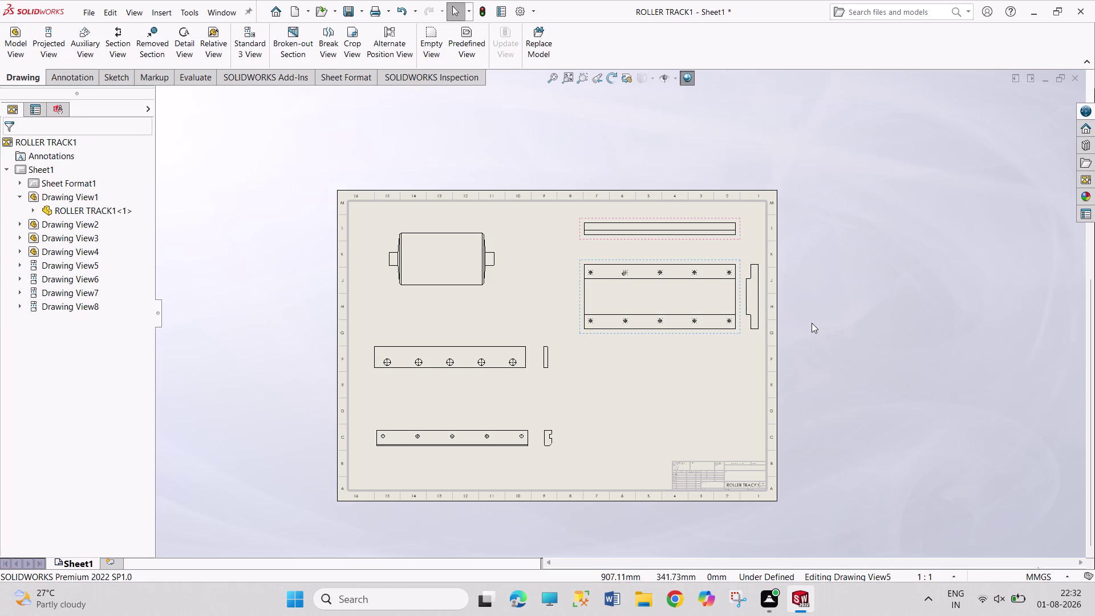
drag(661, 330, 656, 329)
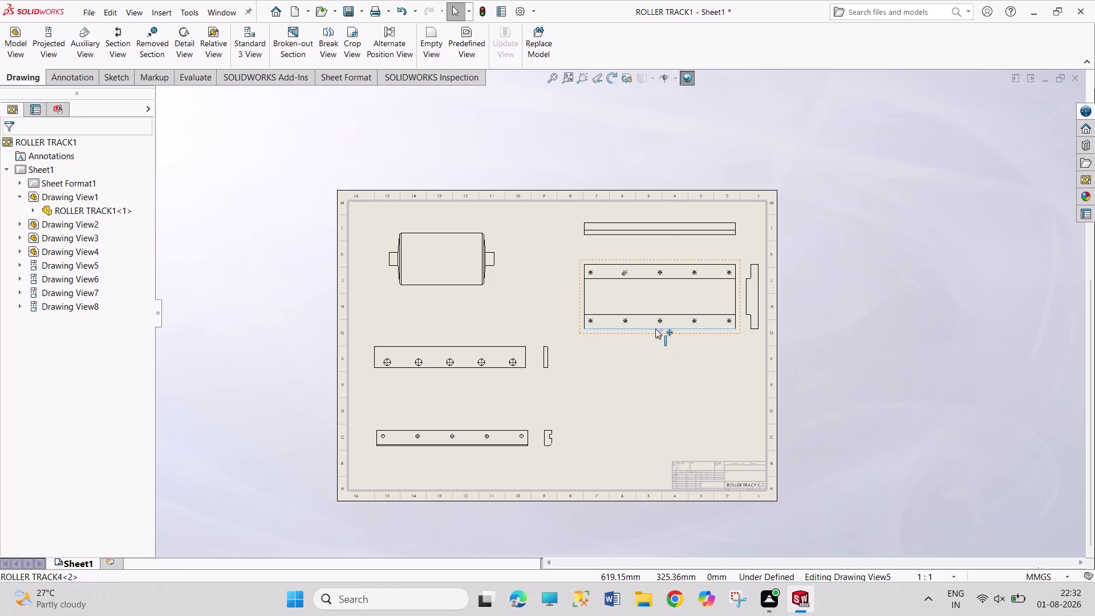
Shift the right-hand ROLLER TRACK4 views slightly left on the sheet.
drag(656, 328, 635, 333)
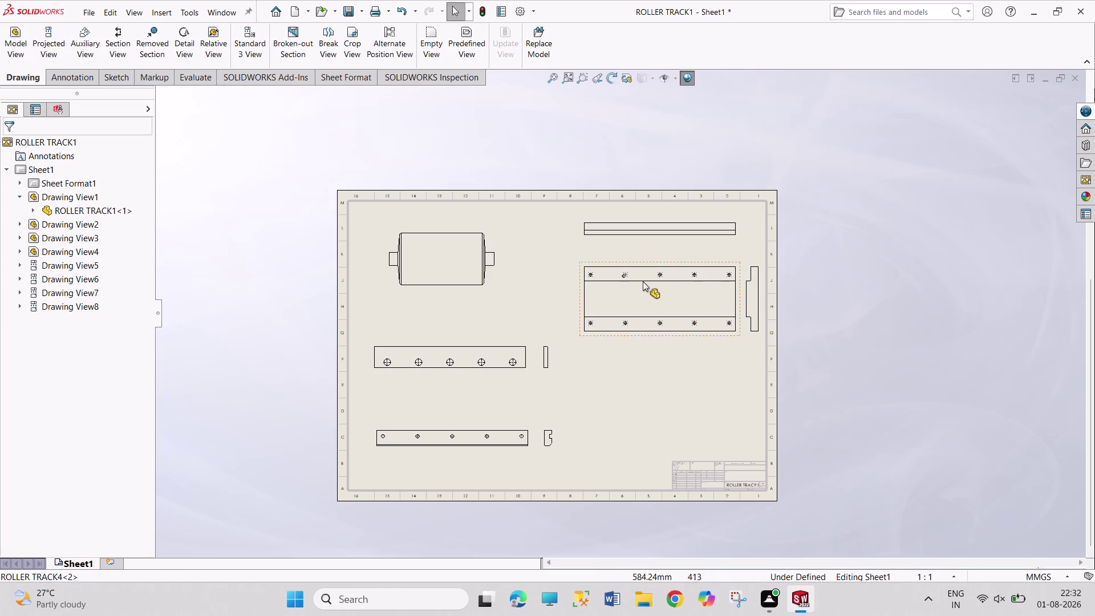
drag(651, 233, 632, 235)
click(835, 297)
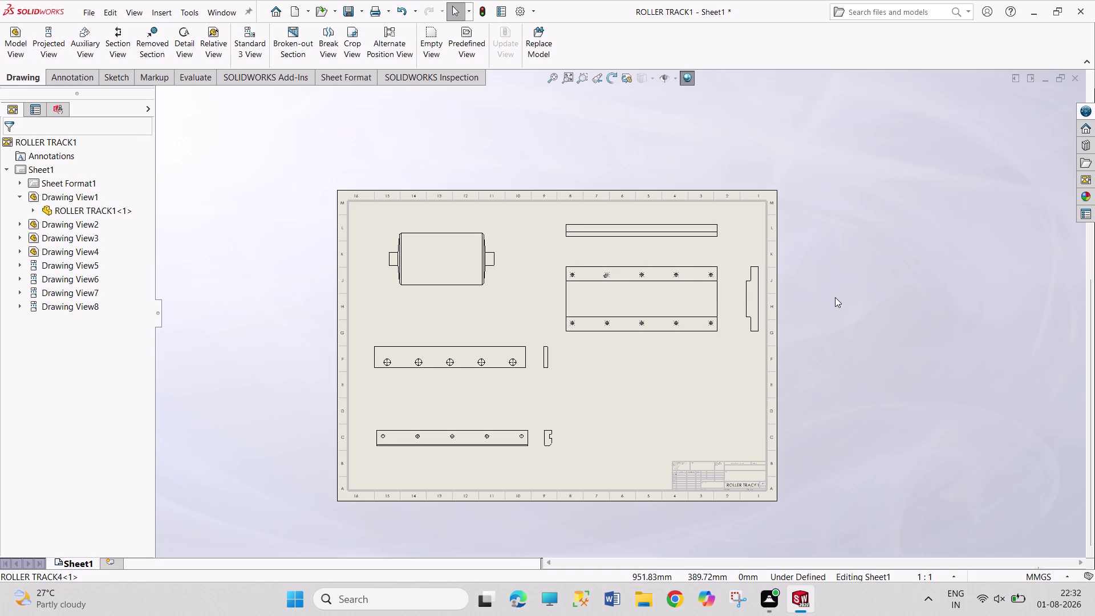
click(20, 47)
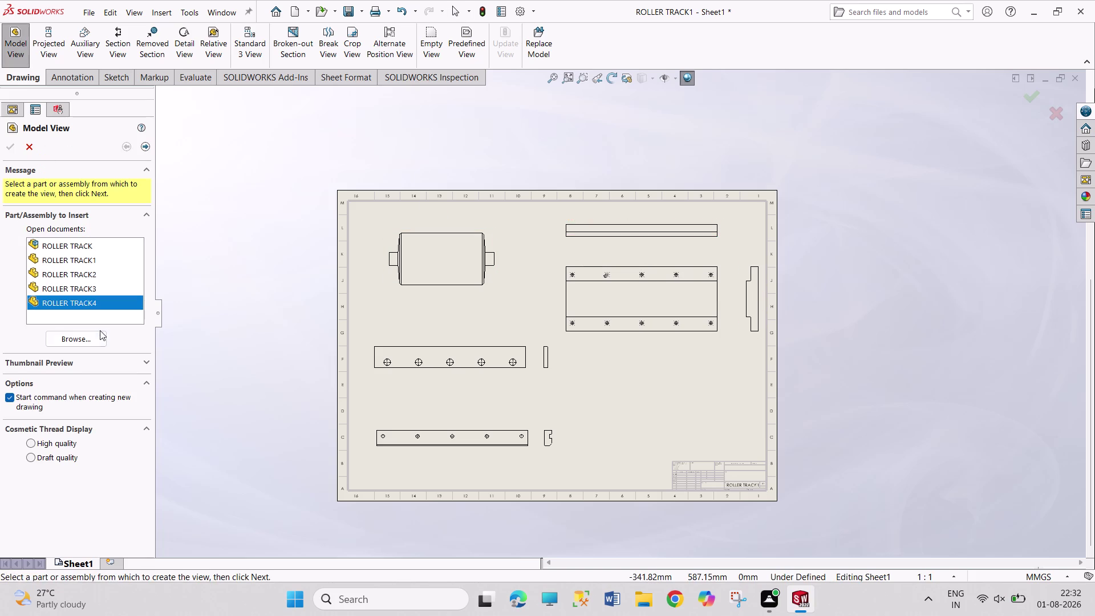
Insert an isometric view of the ROLLER TRACK assembly in the lower right of the sheet.
click(87, 336)
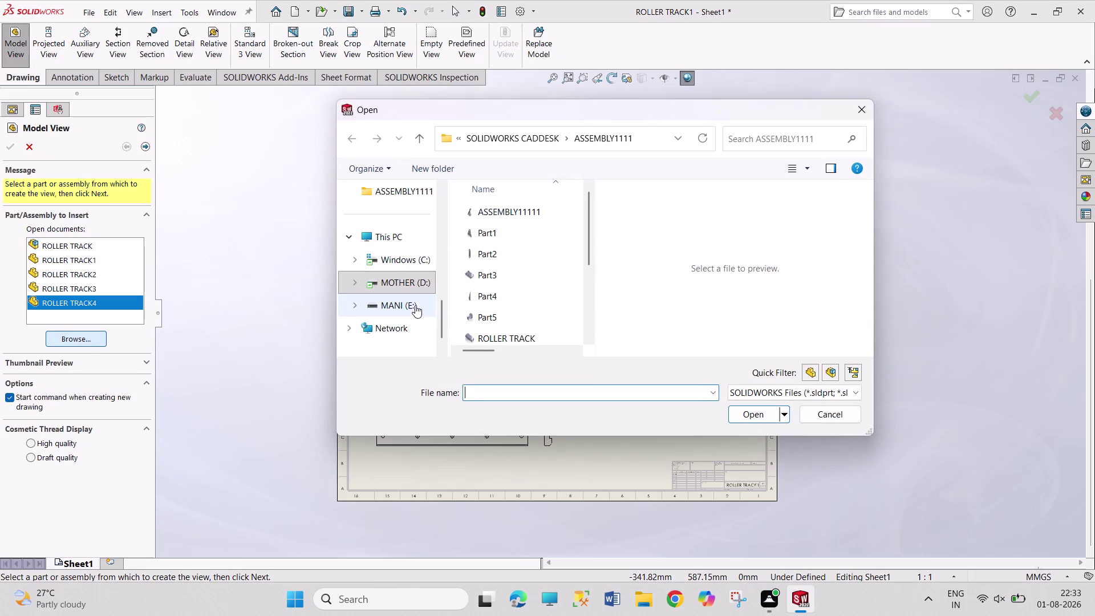
click(523, 336)
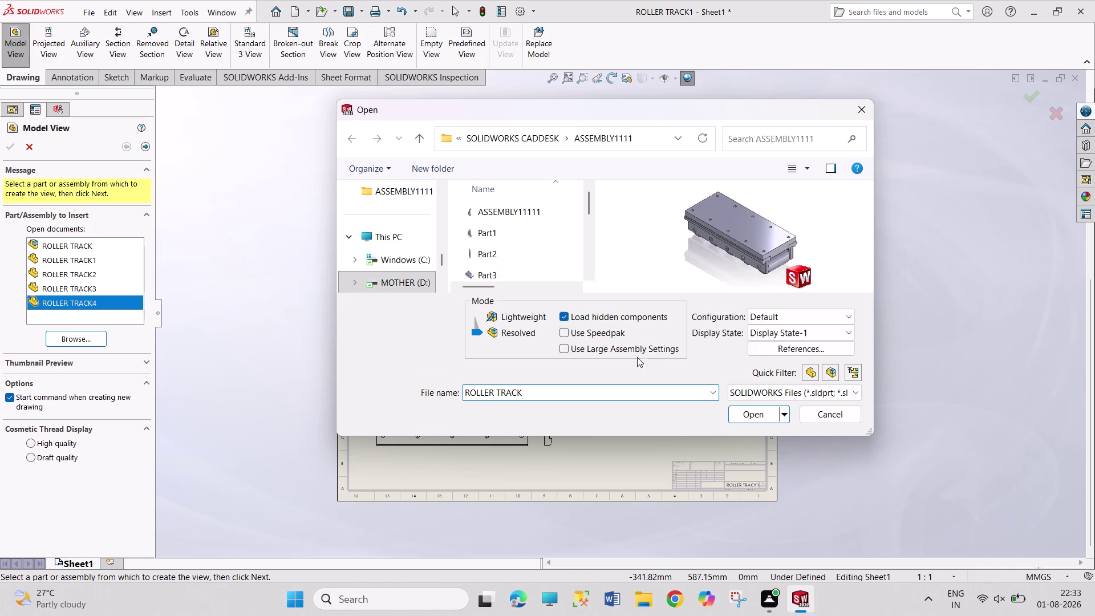
click(750, 413)
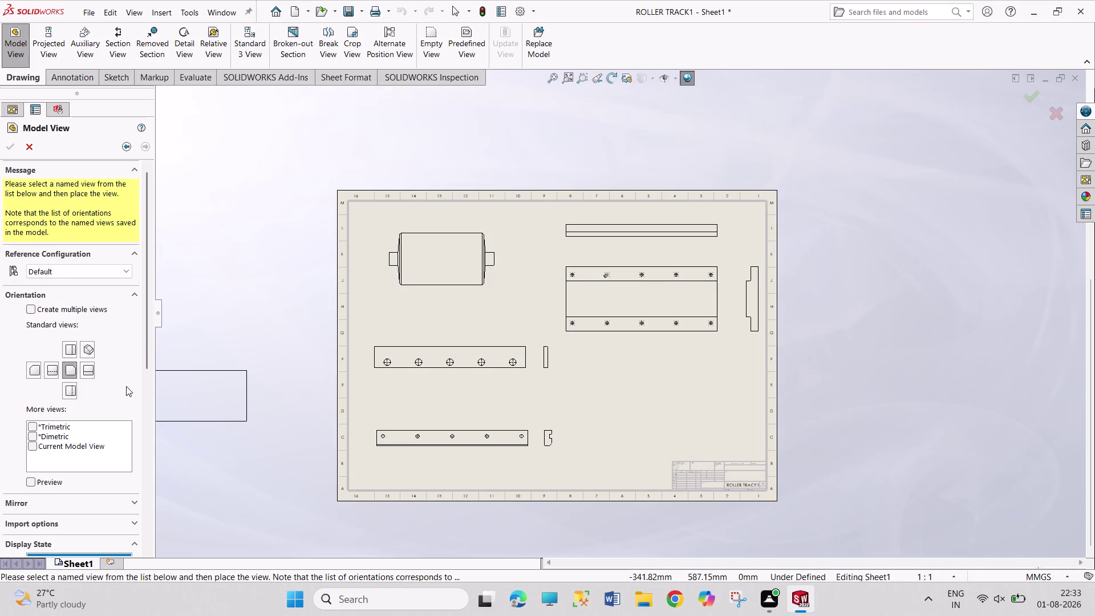
click(84, 348)
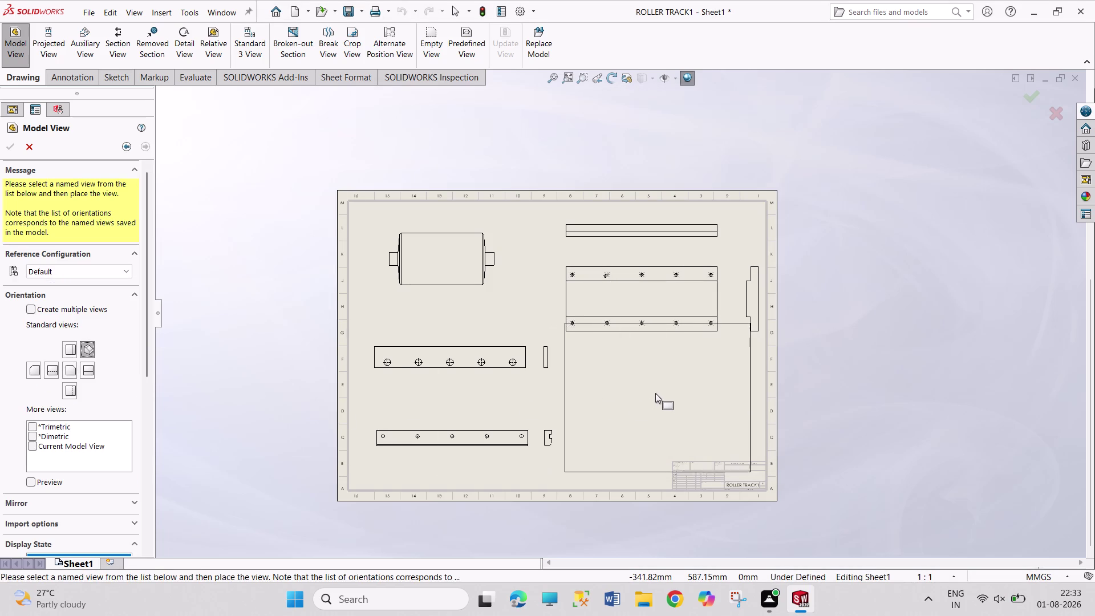
click(652, 385)
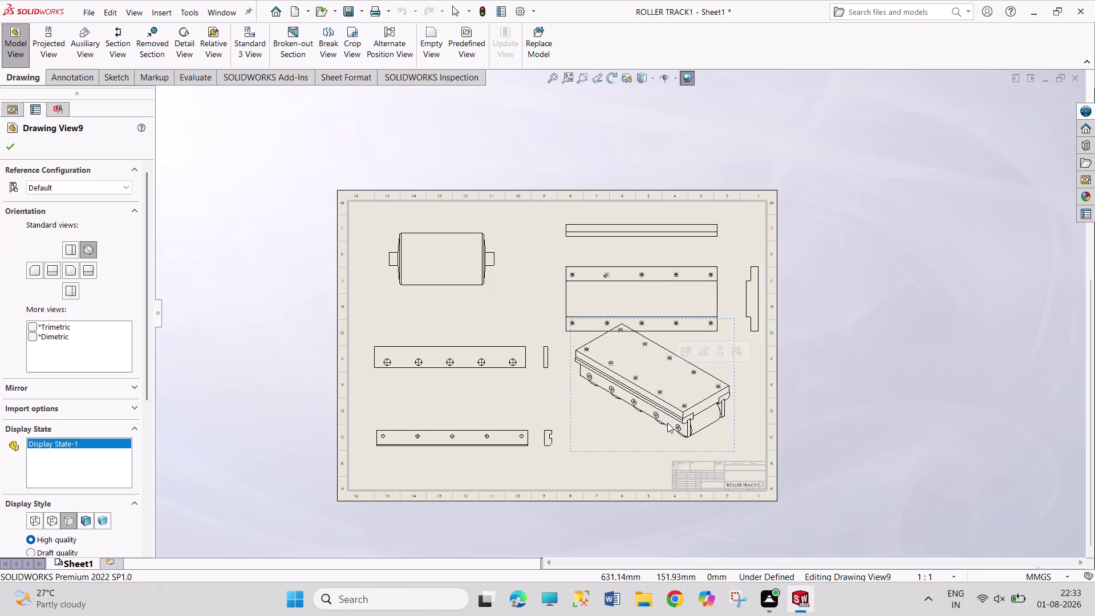
Set the isometric view to Shaded With Edges and Draft quality, nudging it lower right.
click(84, 519)
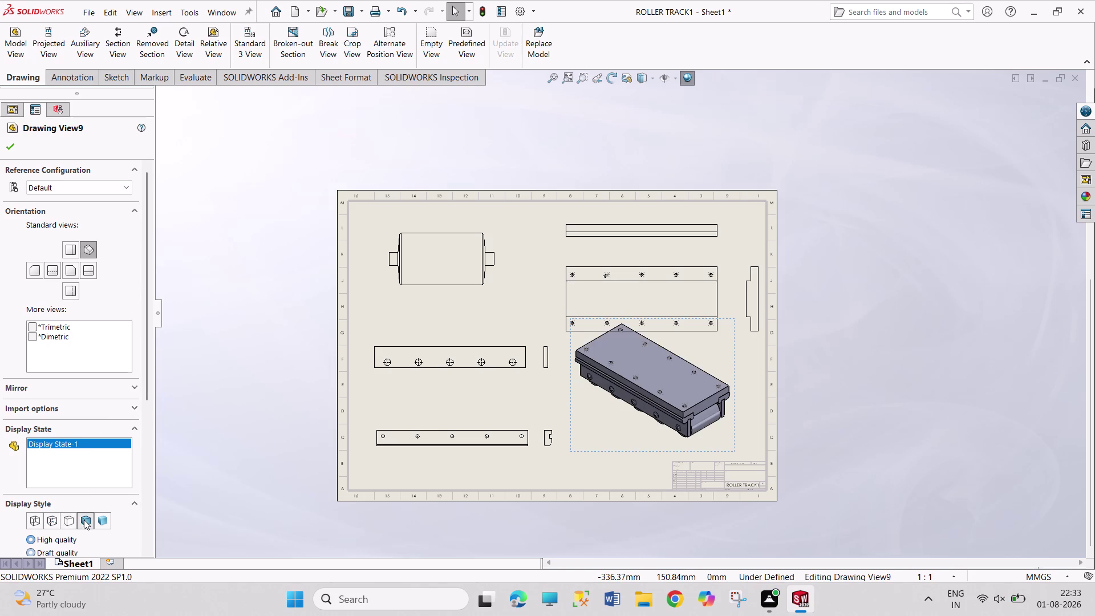
click(5, 140)
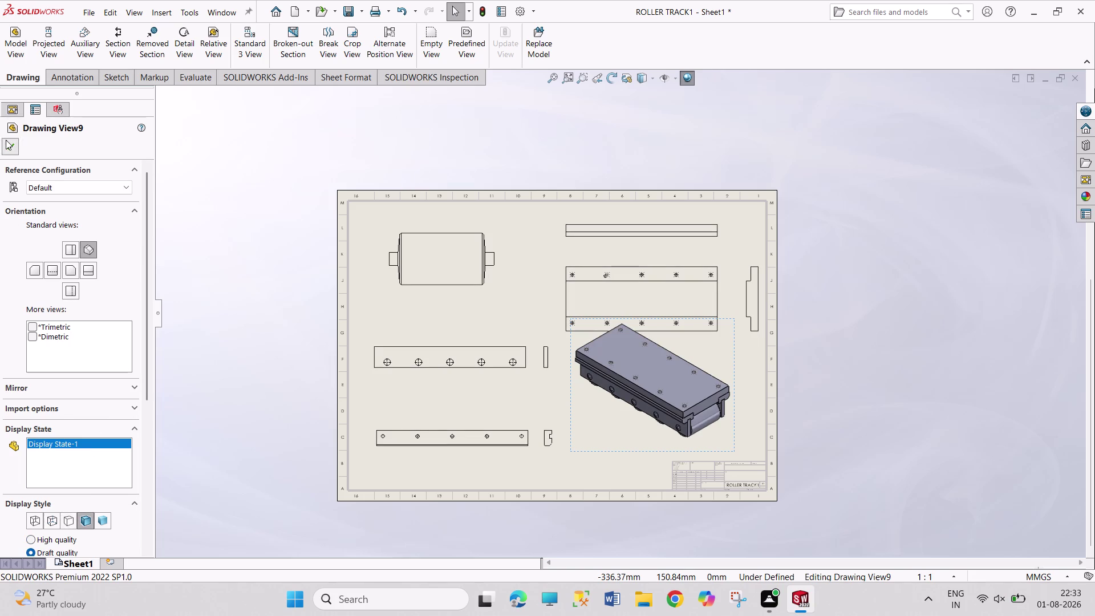
drag(610, 450, 616, 454)
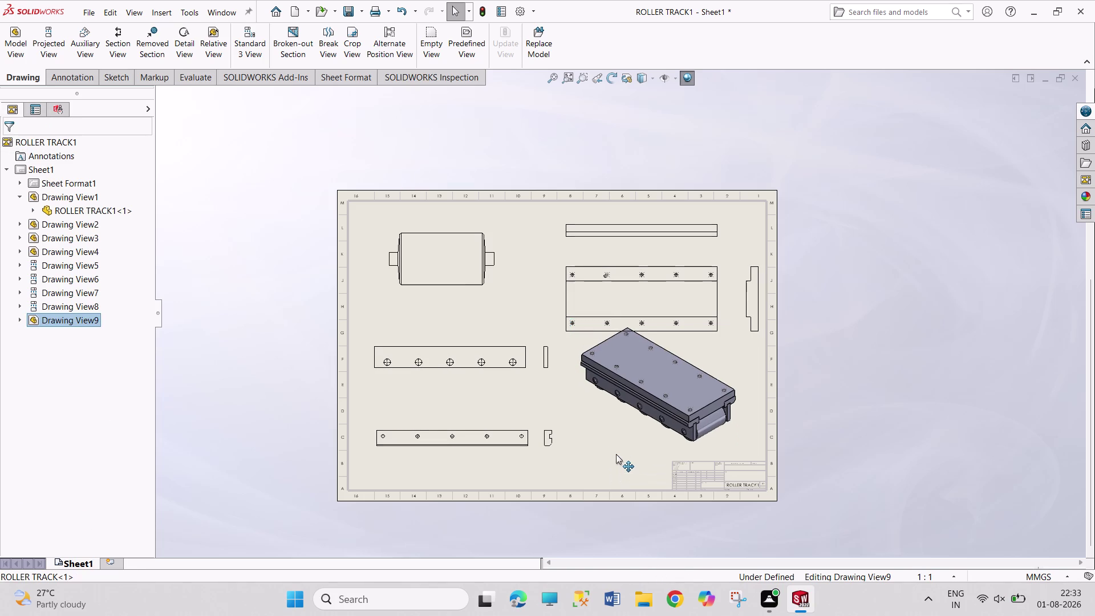
drag(616, 454, 625, 468)
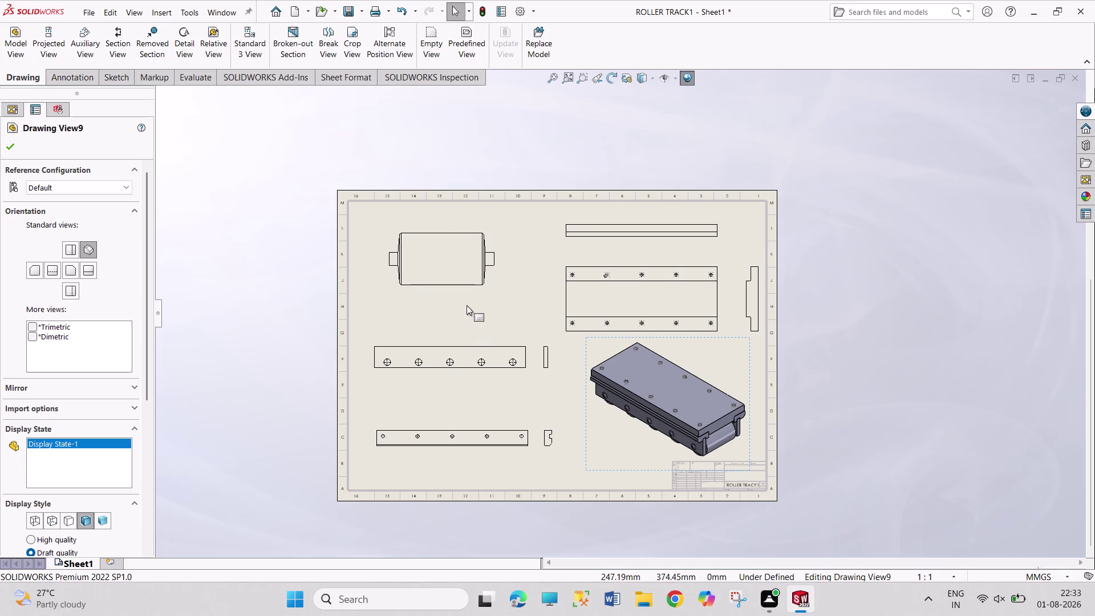
Zoom in on the top-left roller view and launch Smart Dimension with a mouse gesture.
scroll(down, 3)
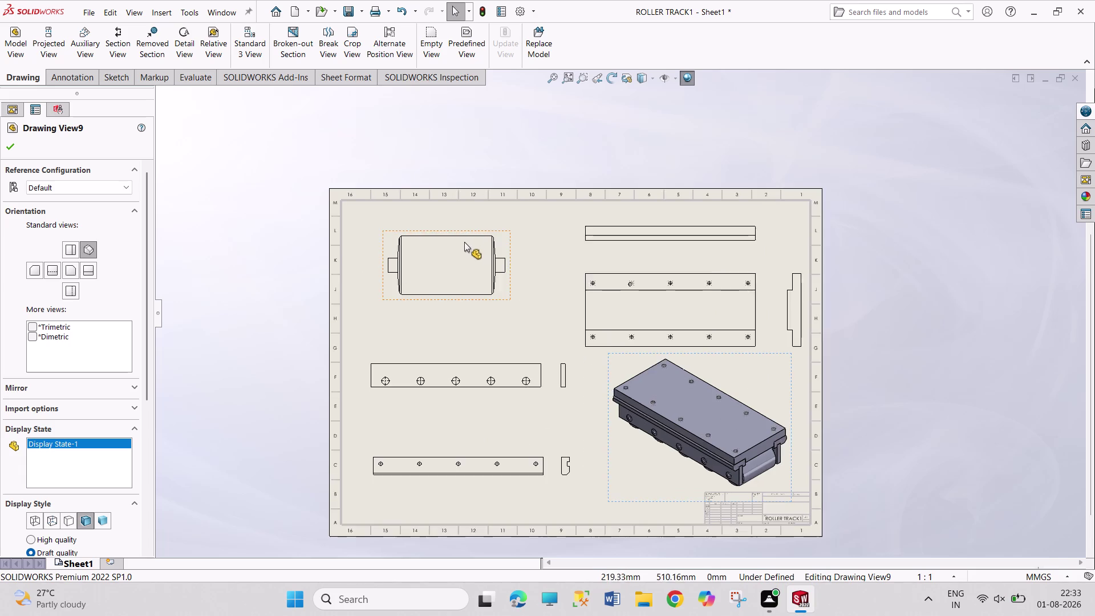
scroll(down, 3)
scroll(down, 3)
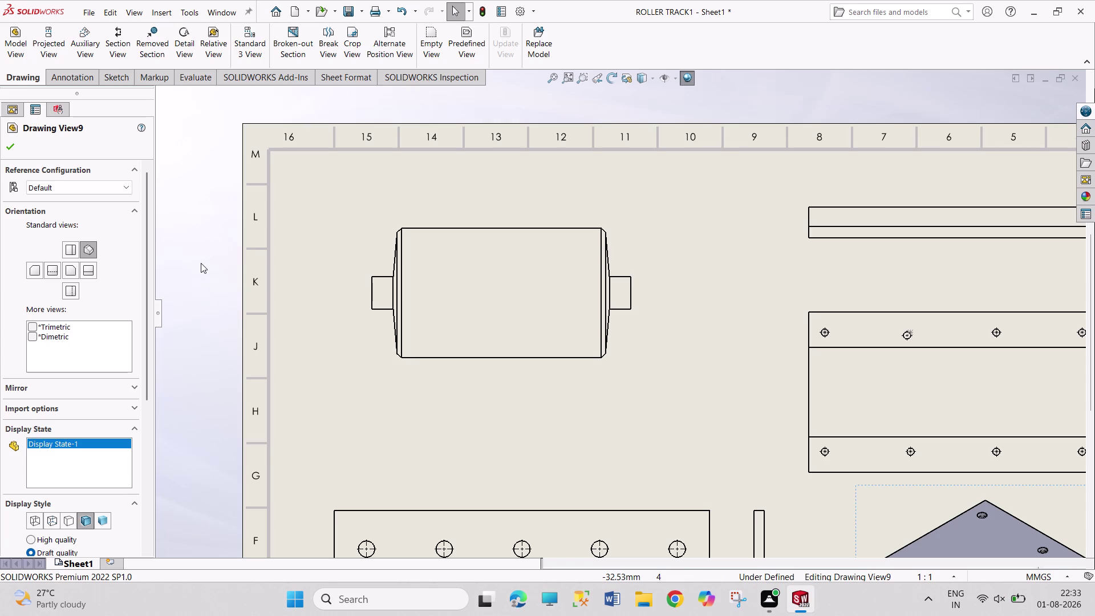
right_drag(207, 288, 210, 216)
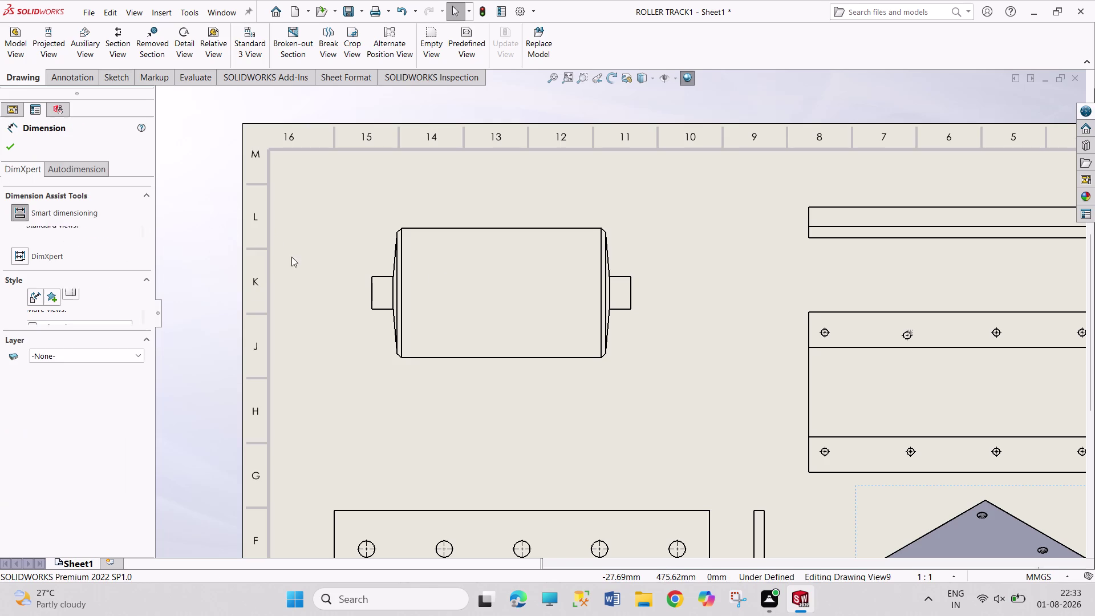
Remove the unwanted 154.14 dimension from the roller view.
click(457, 226)
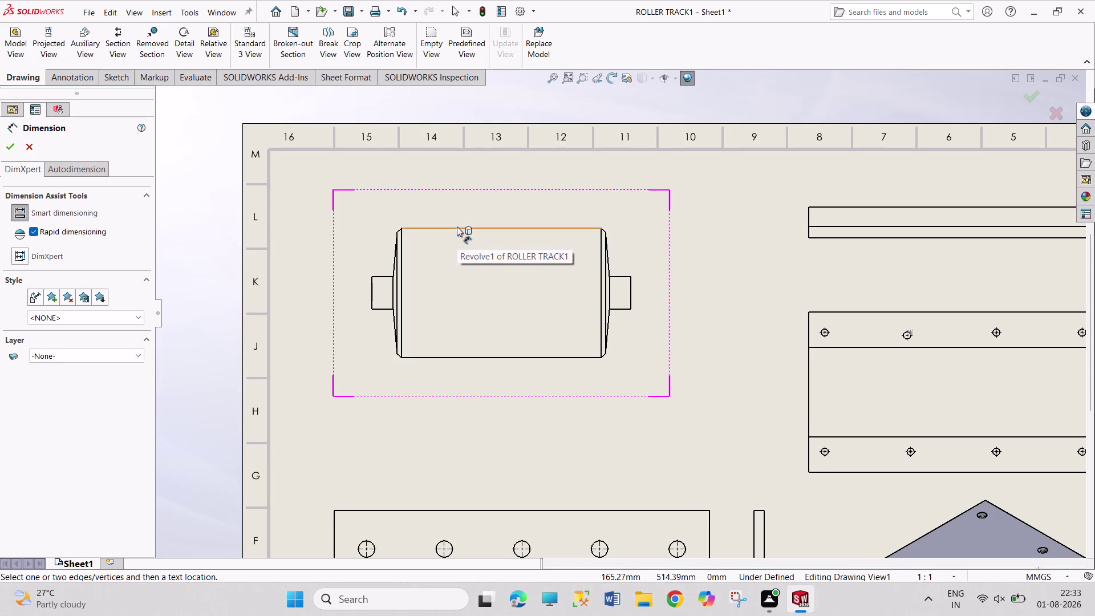
click(458, 357)
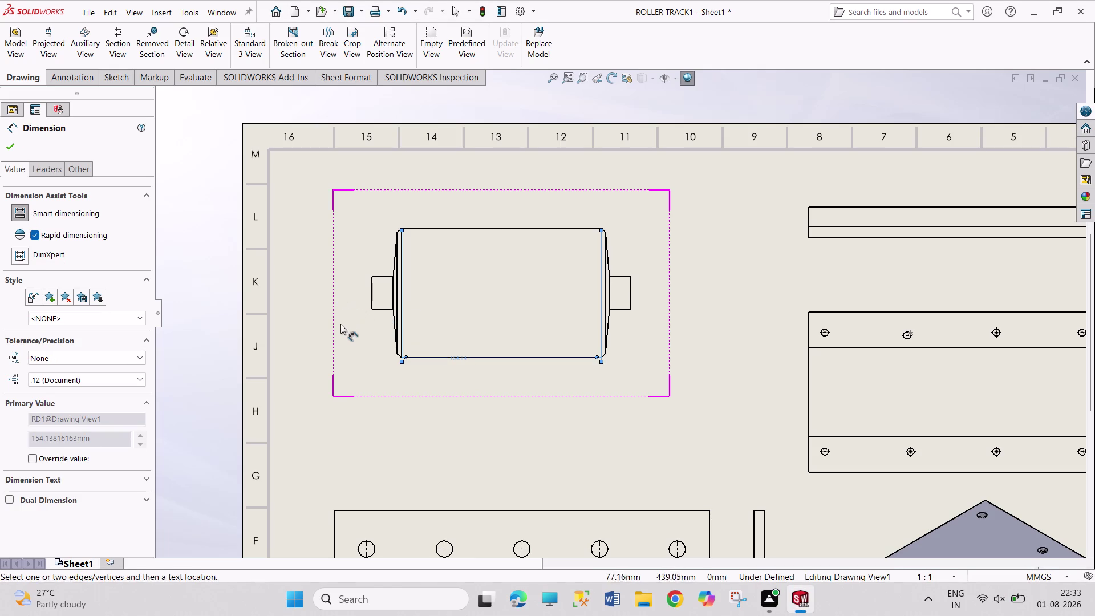
right_click(243, 324)
click(282, 376)
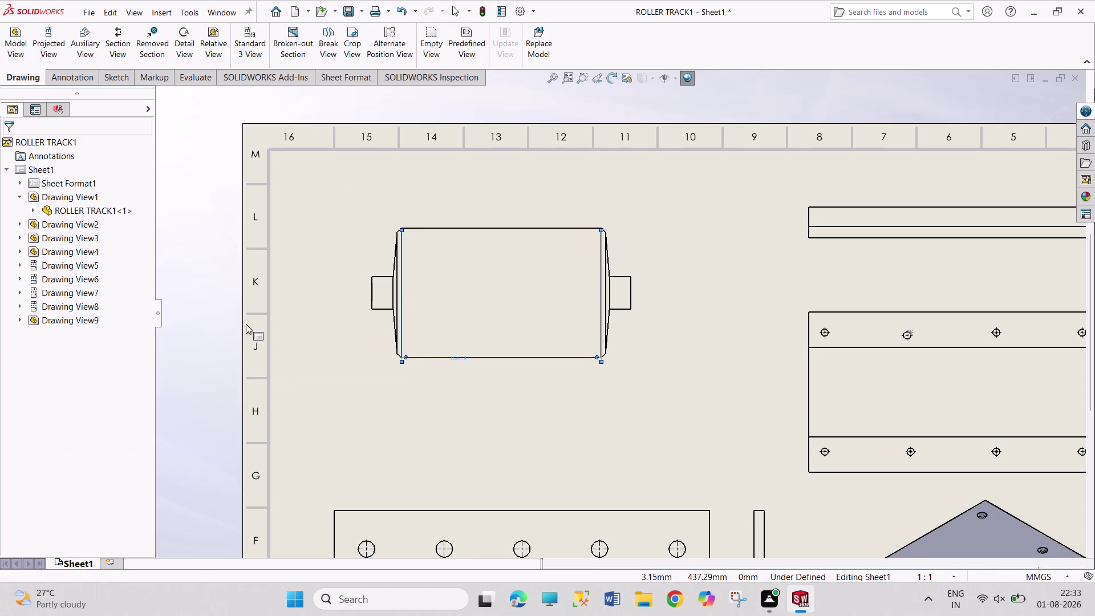
right_drag(229, 348, 230, 265)
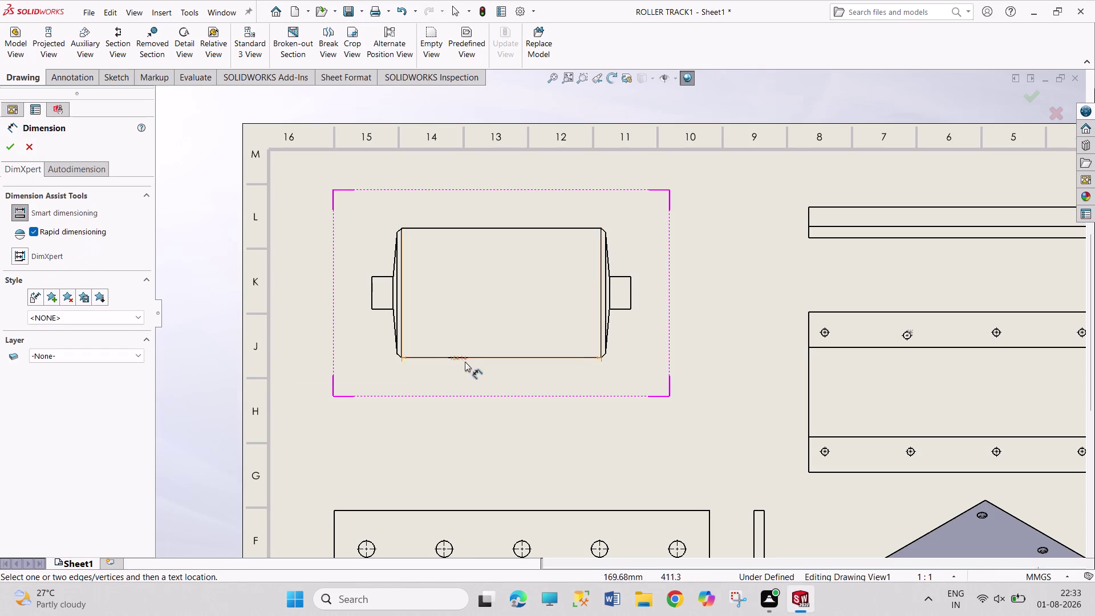
right_click(457, 361)
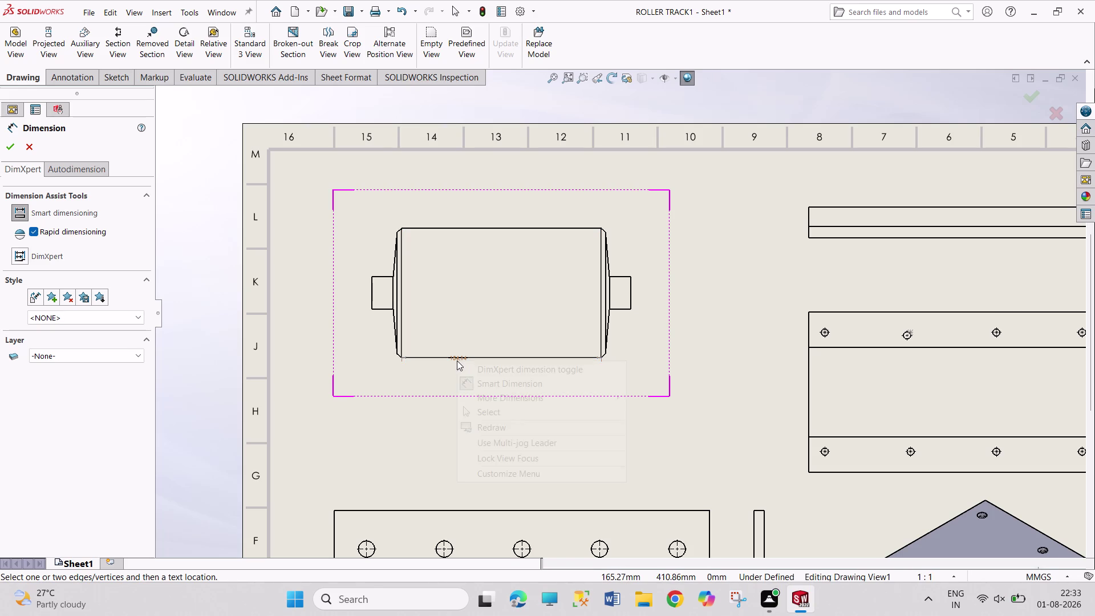
click(489, 413)
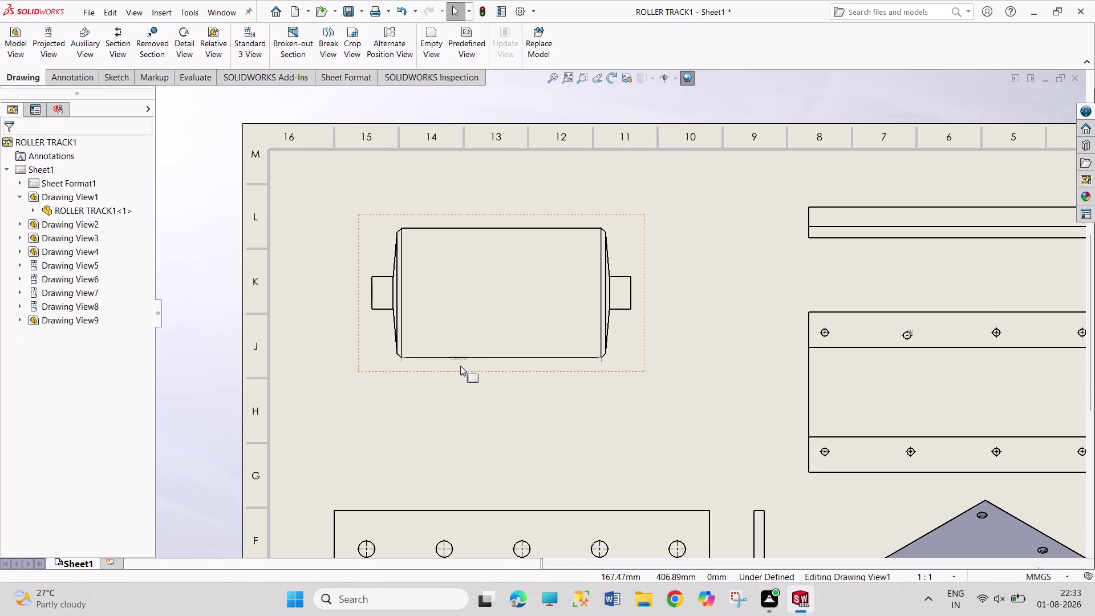
right_click(461, 358)
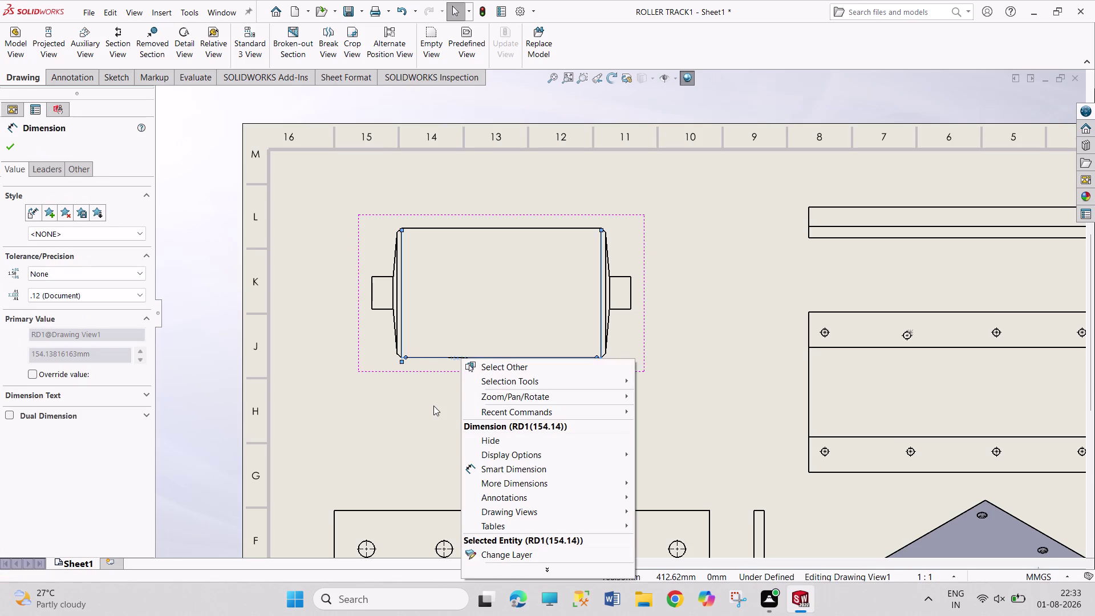
click(432, 405)
drag(458, 360, 462, 377)
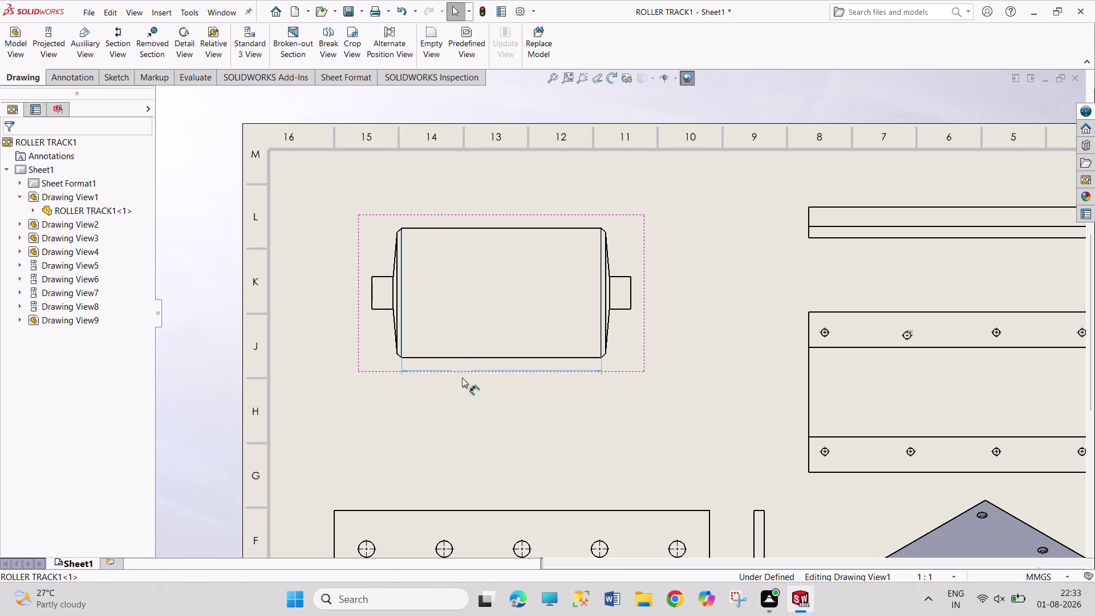
drag(462, 377, 462, 378)
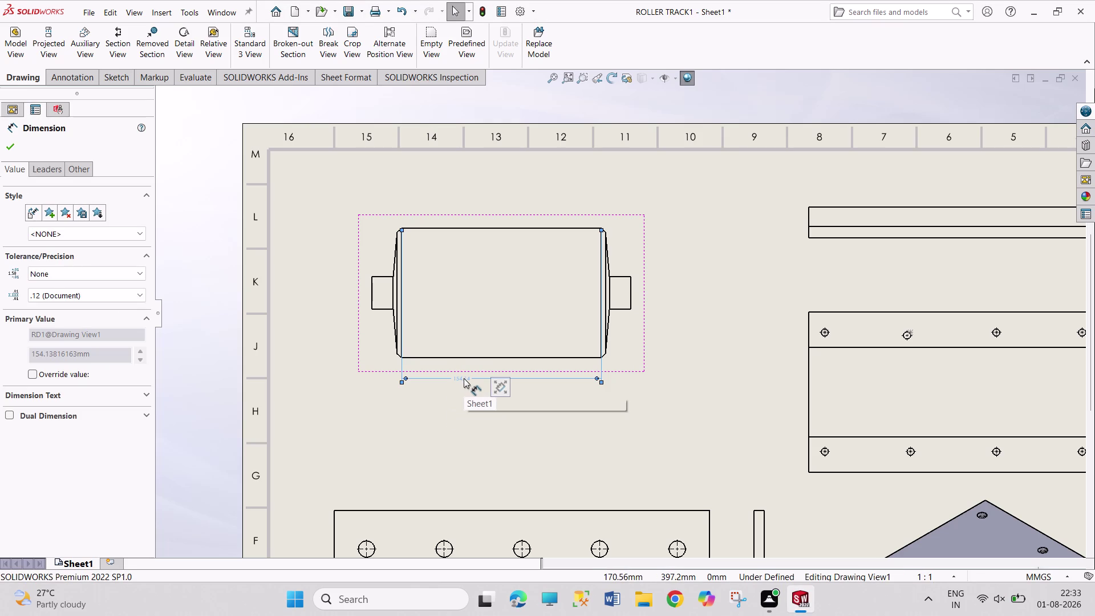
key(Delete)
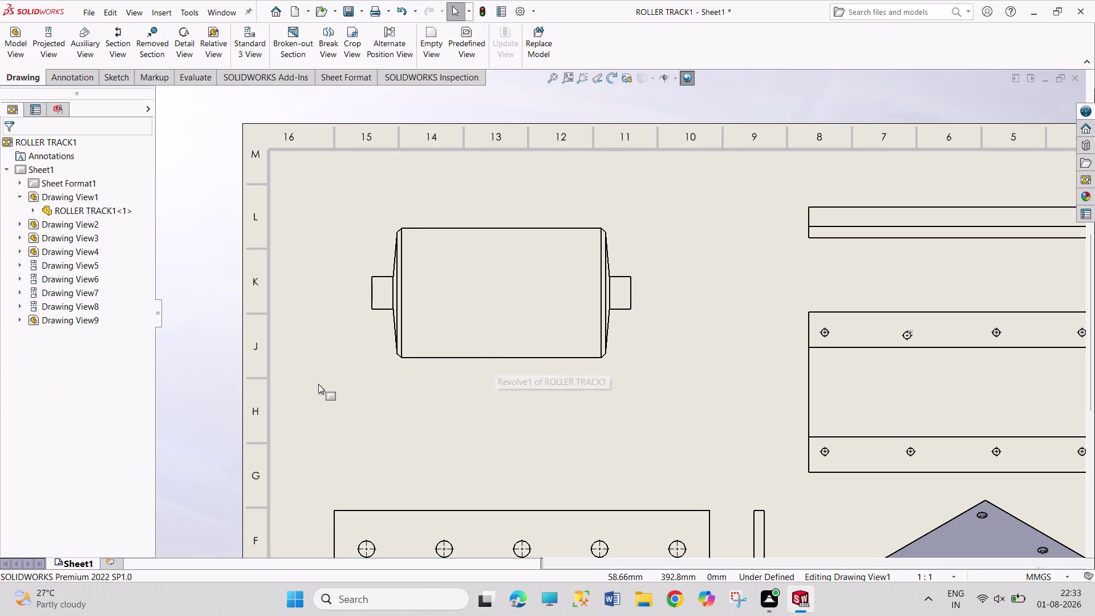
Dimension the roller body's diameter as Ø100 left of the roller and reposition its text.
right_drag(199, 397, 208, 284)
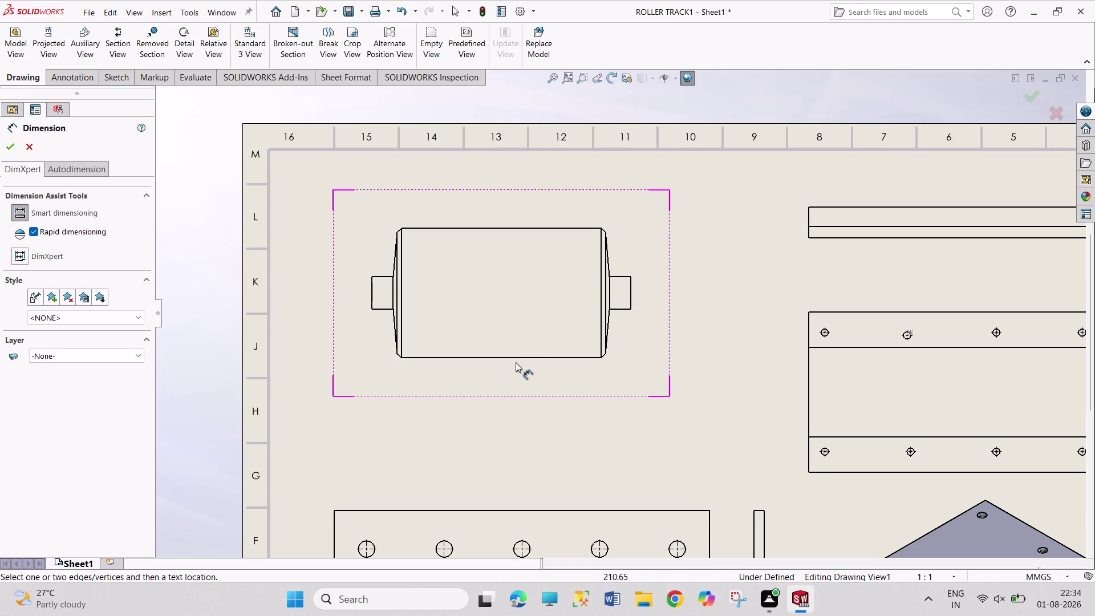
click(515, 359)
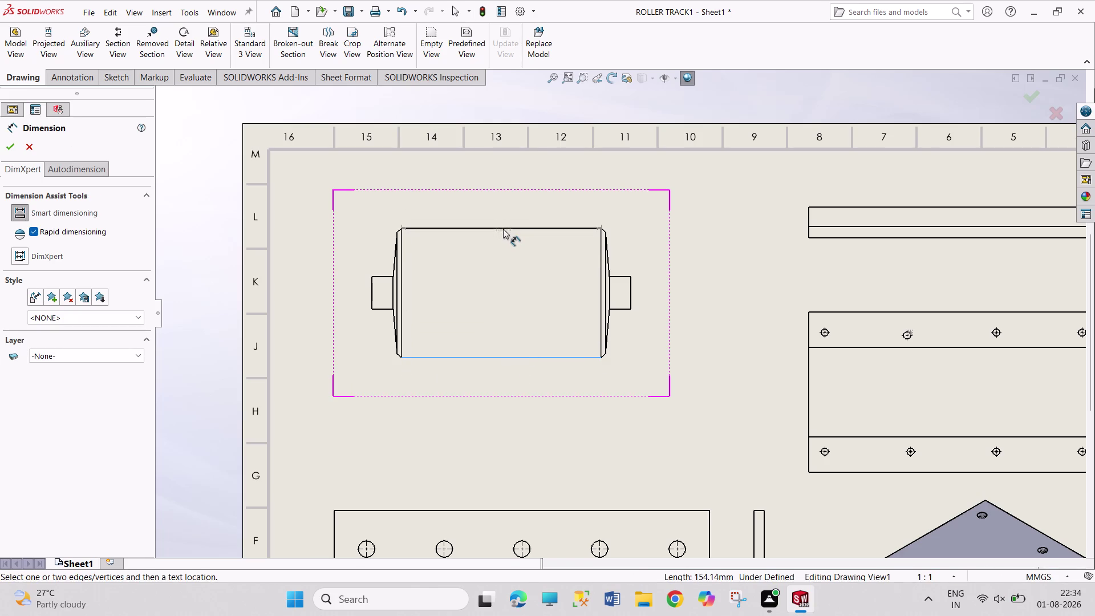
click(503, 227)
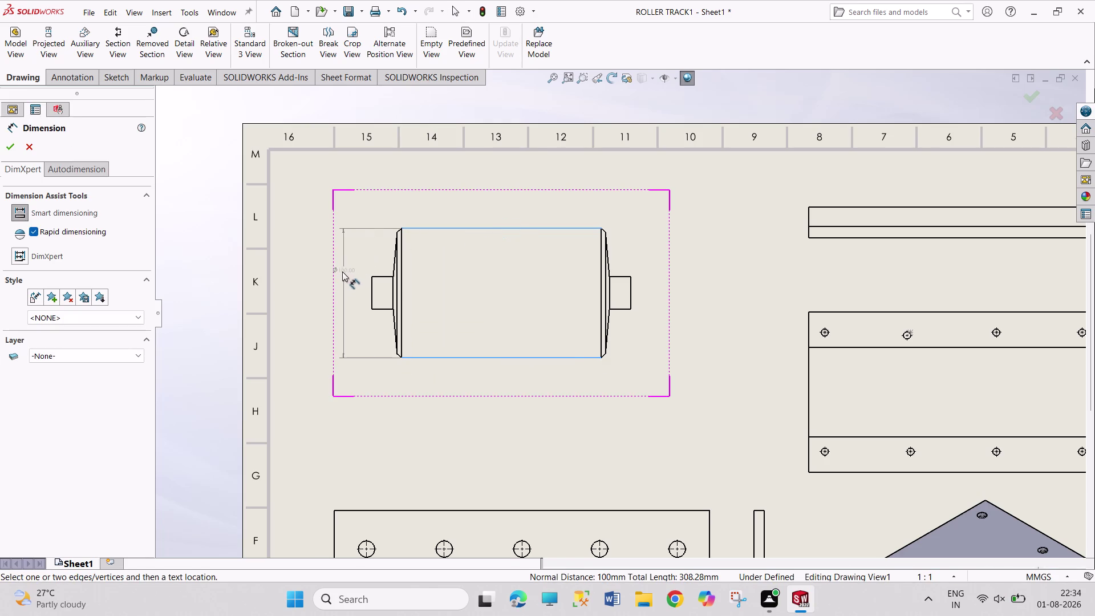
click(346, 278)
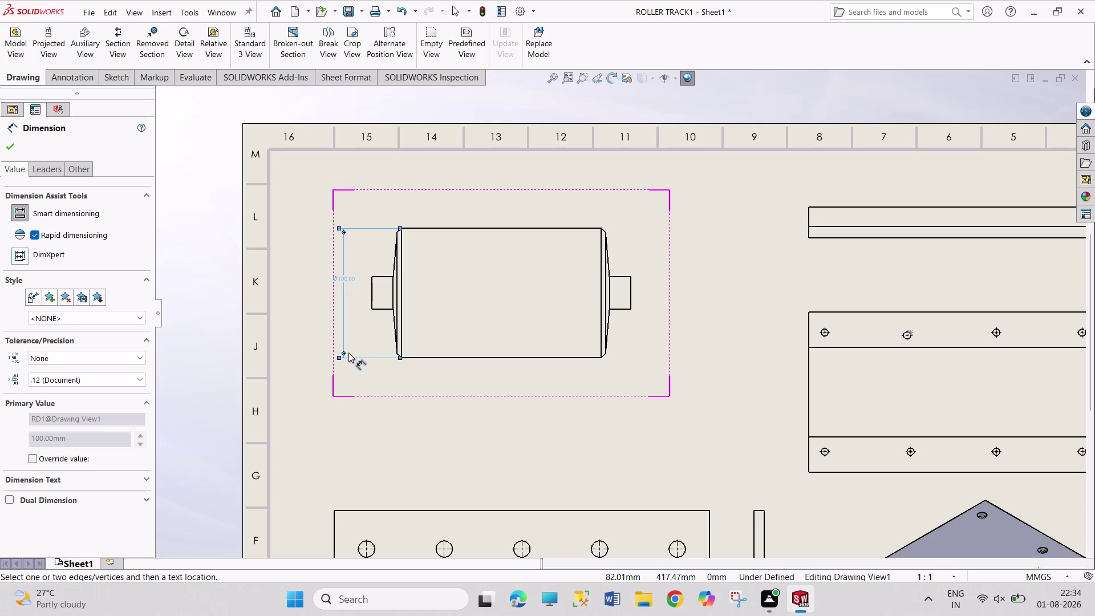
right_click(351, 278)
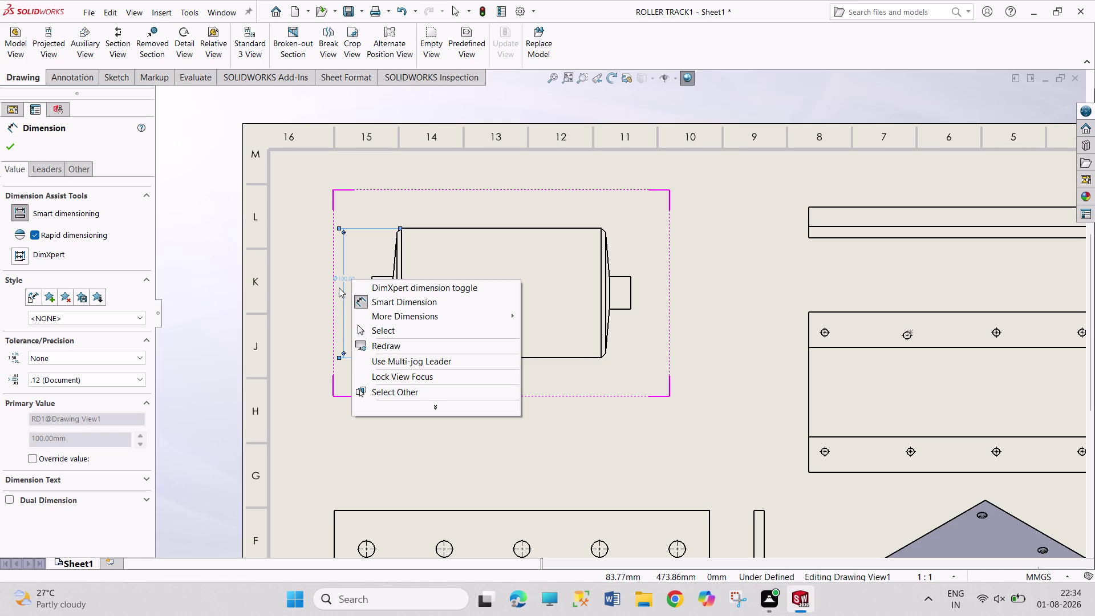
click(369, 331)
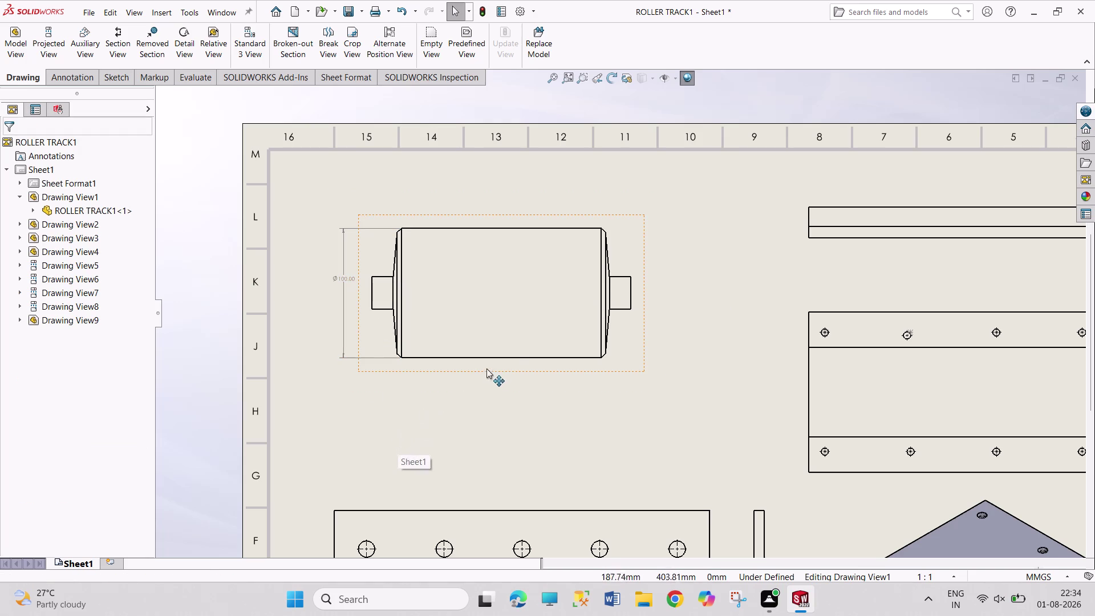
scroll(down, 3)
scroll(down, 3)
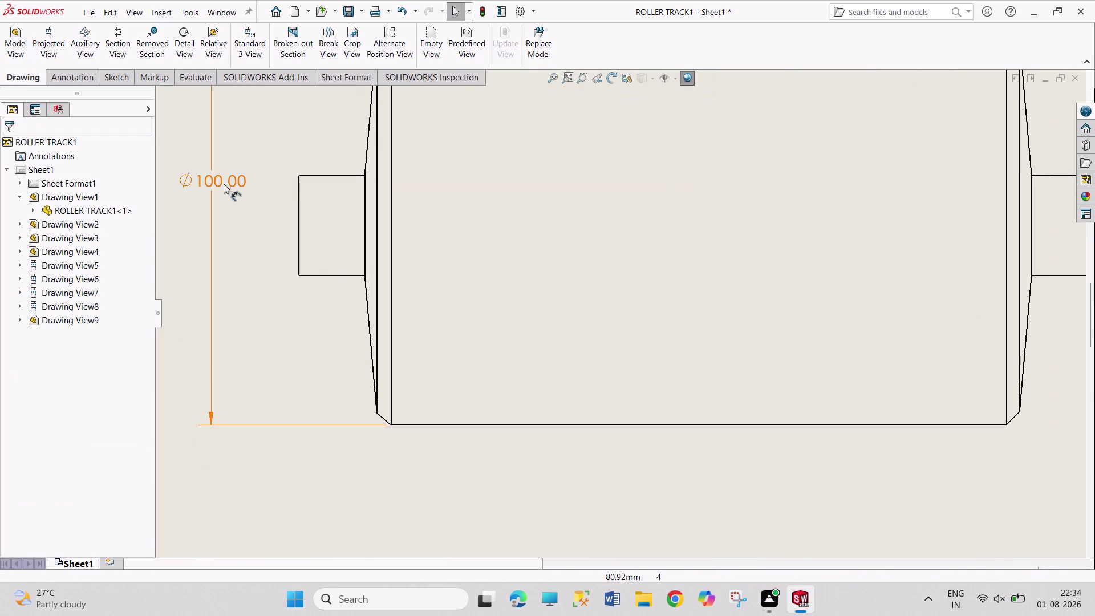
drag(223, 182, 187, 196)
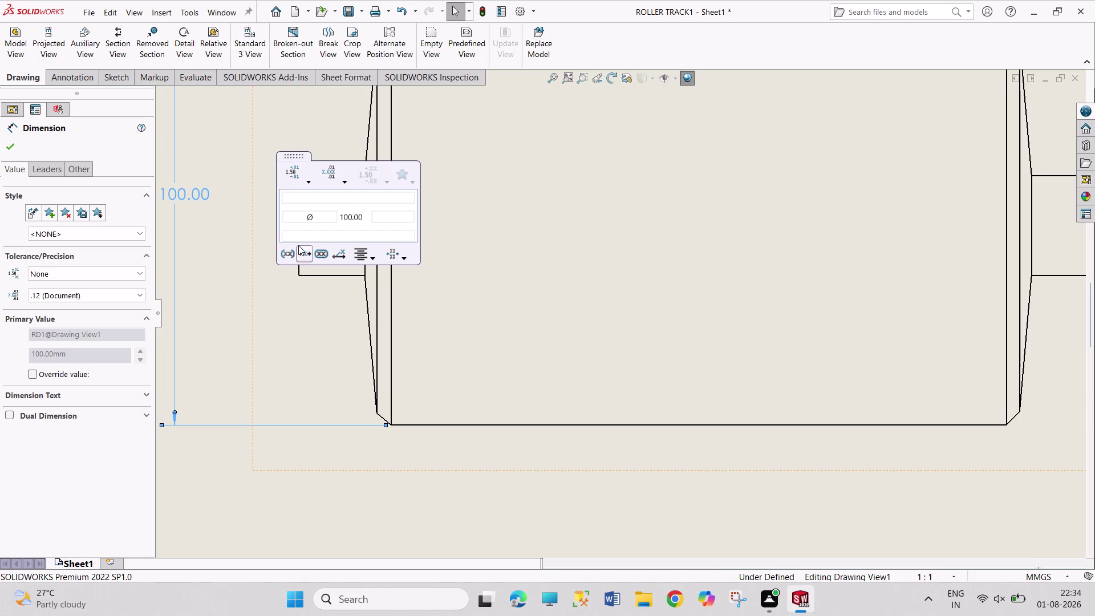
click(312, 310)
Dimension the left shaft's end edge as Ø25.
right_drag(312, 310, 315, 221)
click(300, 236)
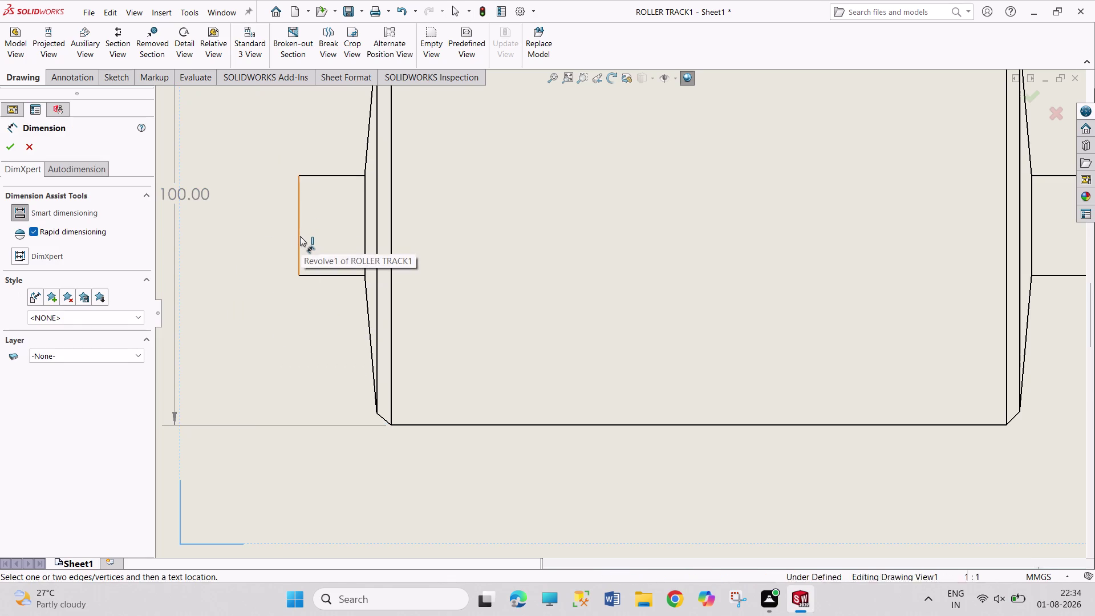
click(241, 238)
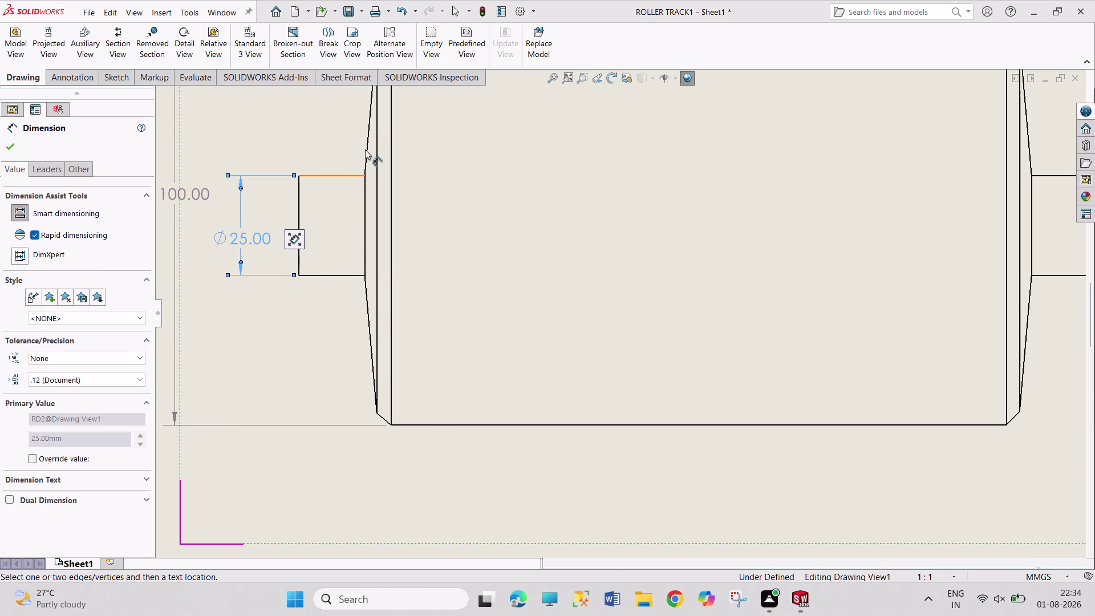
scroll(up, 3)
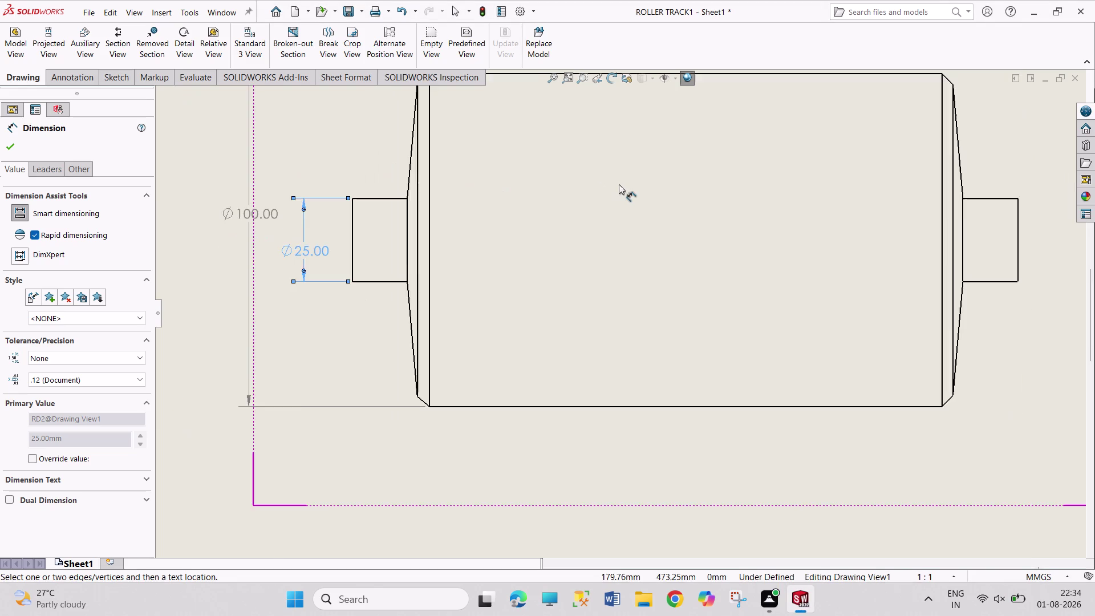
scroll(up, 3)
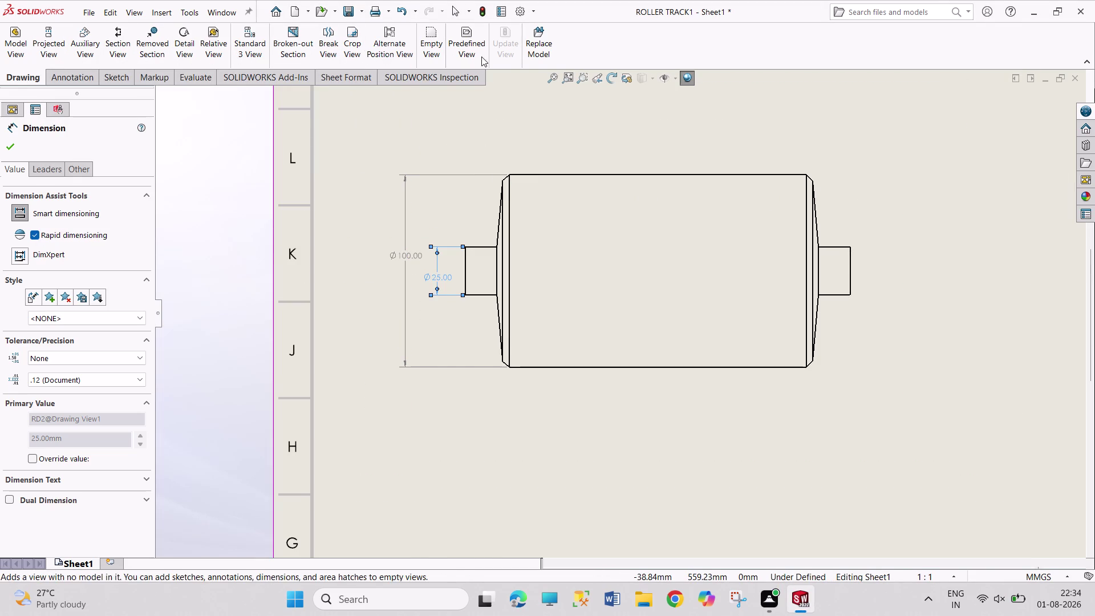
click(80, 80)
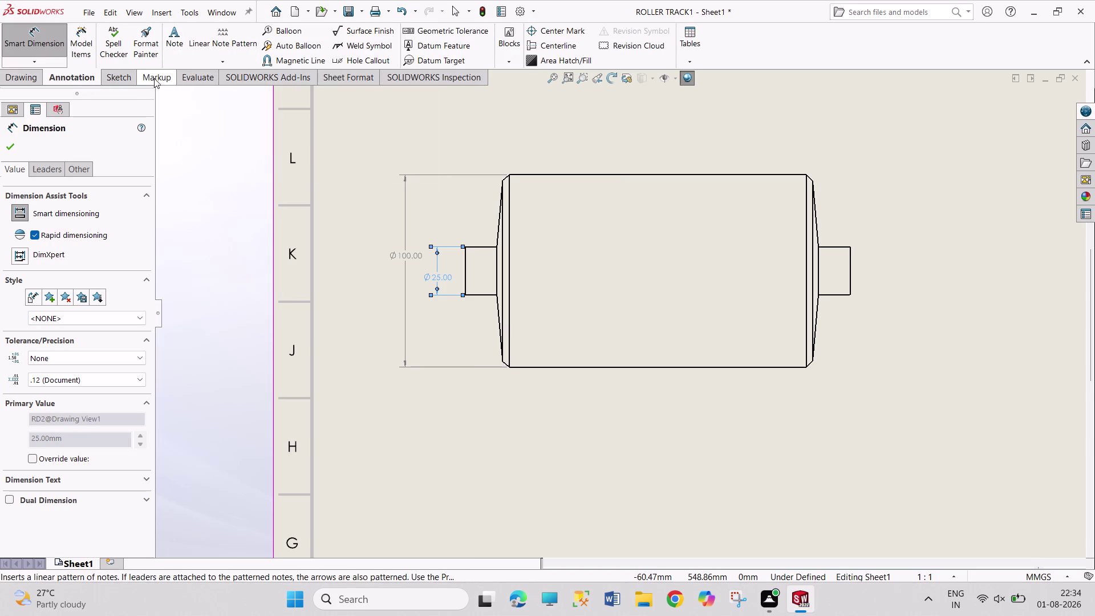
Draw a horizontal construction line along the roller axis through both shafts.
click(128, 77)
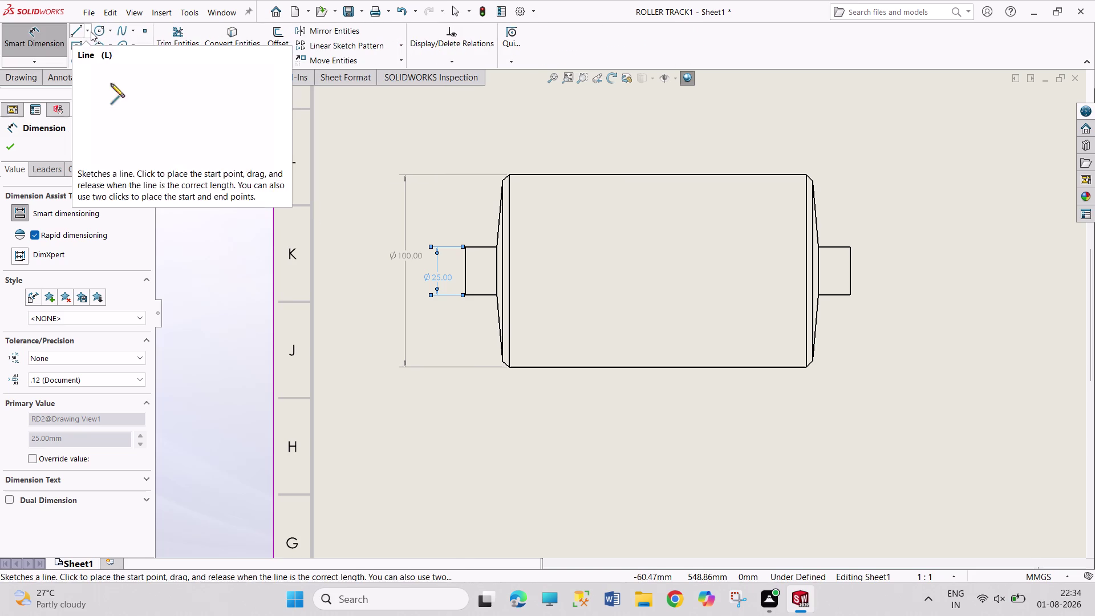
click(90, 32)
click(98, 59)
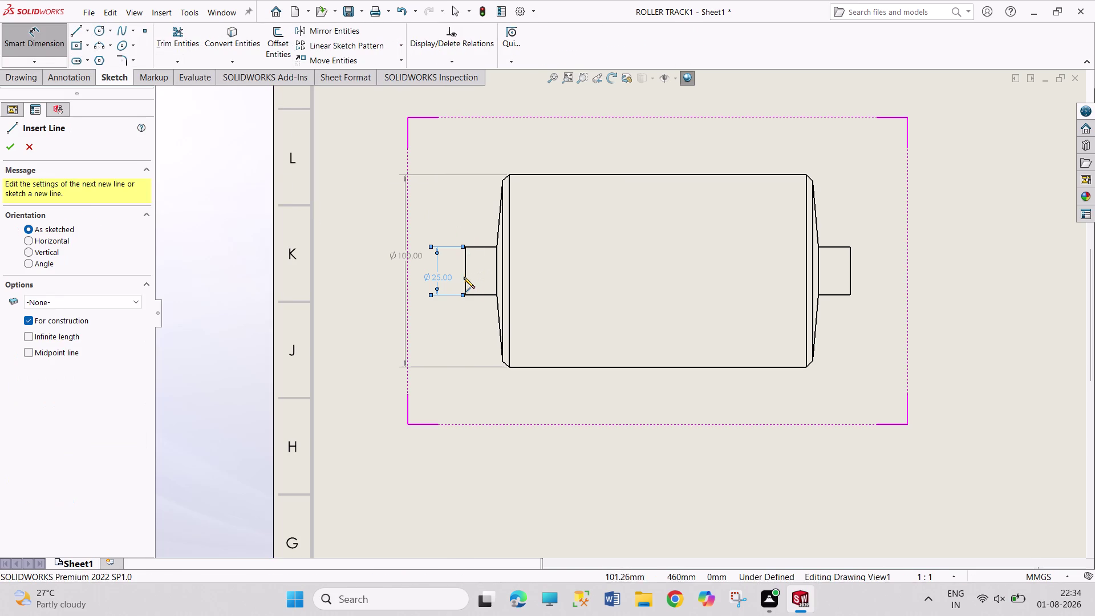
drag(467, 271, 476, 275)
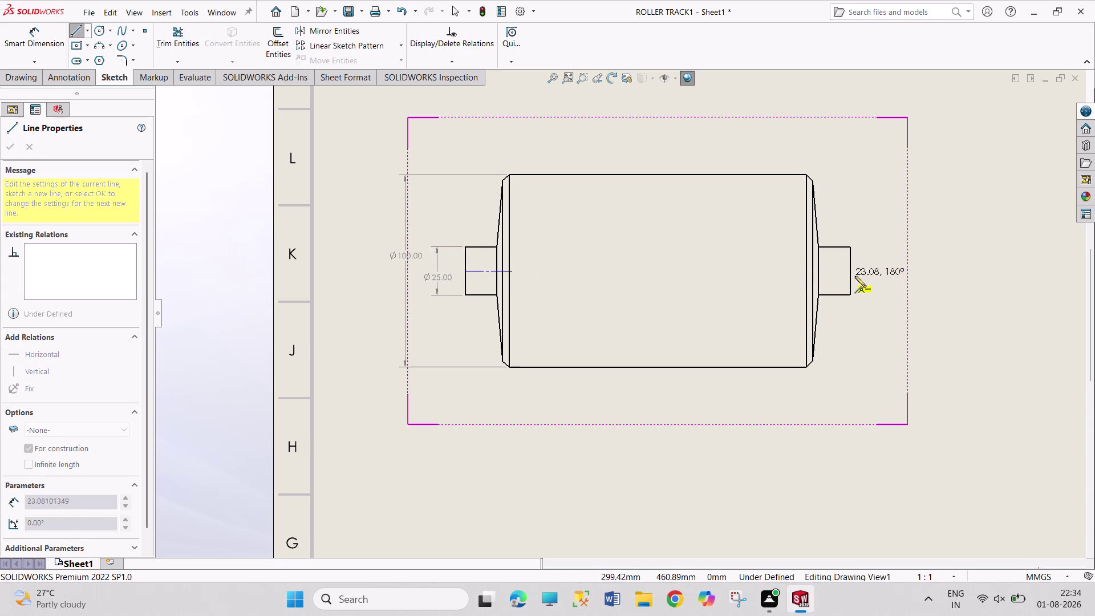
click(878, 272)
right_click(970, 227)
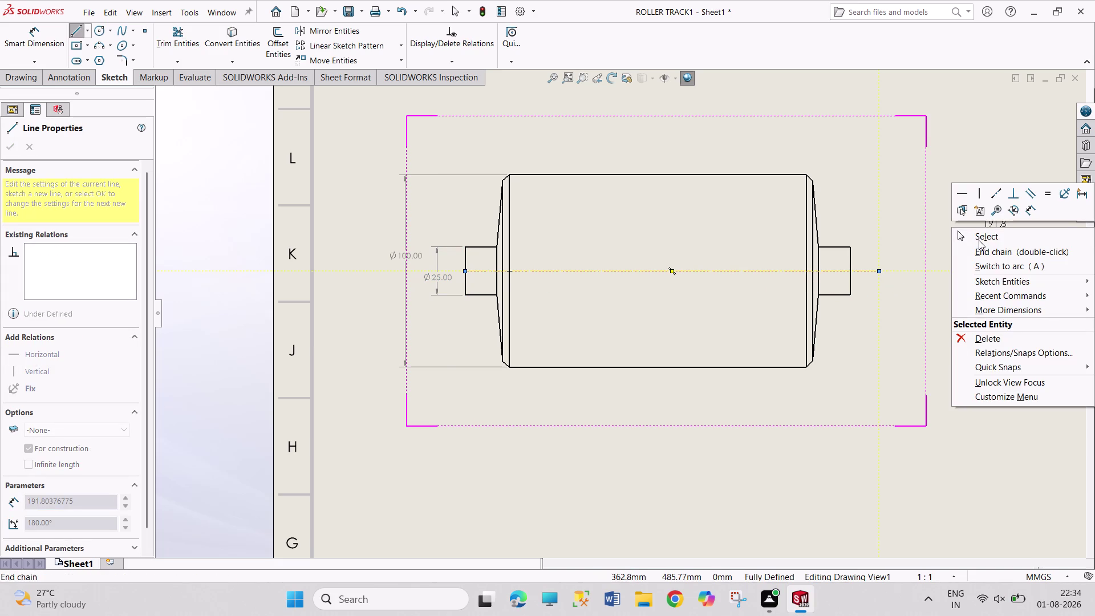
click(979, 240)
right_drag(963, 278, 927, 152)
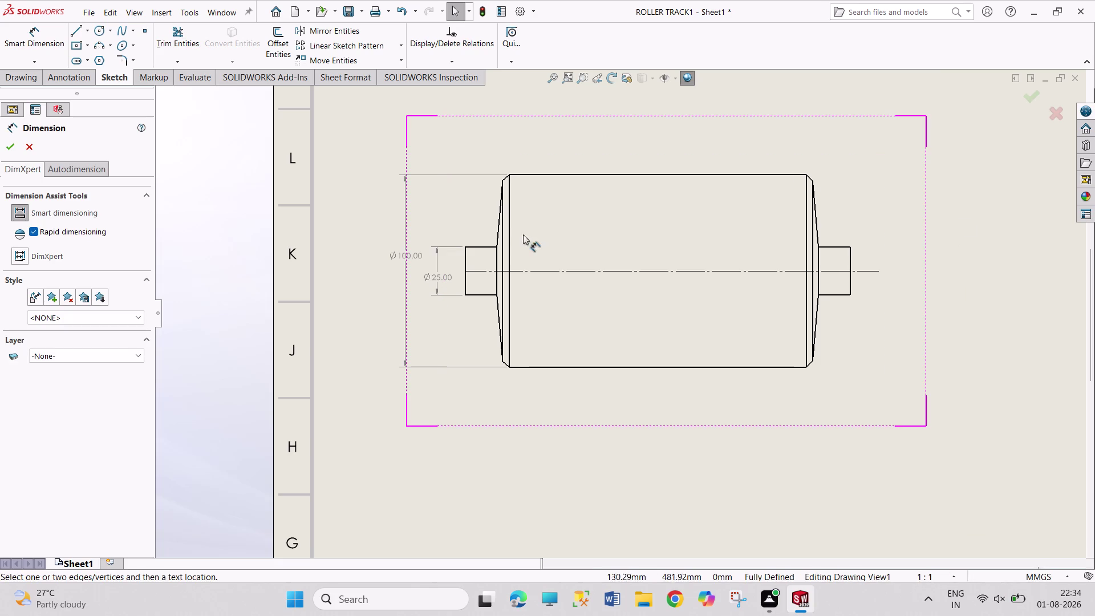
Add the 85° angle dimension between the roller's tapered edge and the axis centreline.
click(499, 229)
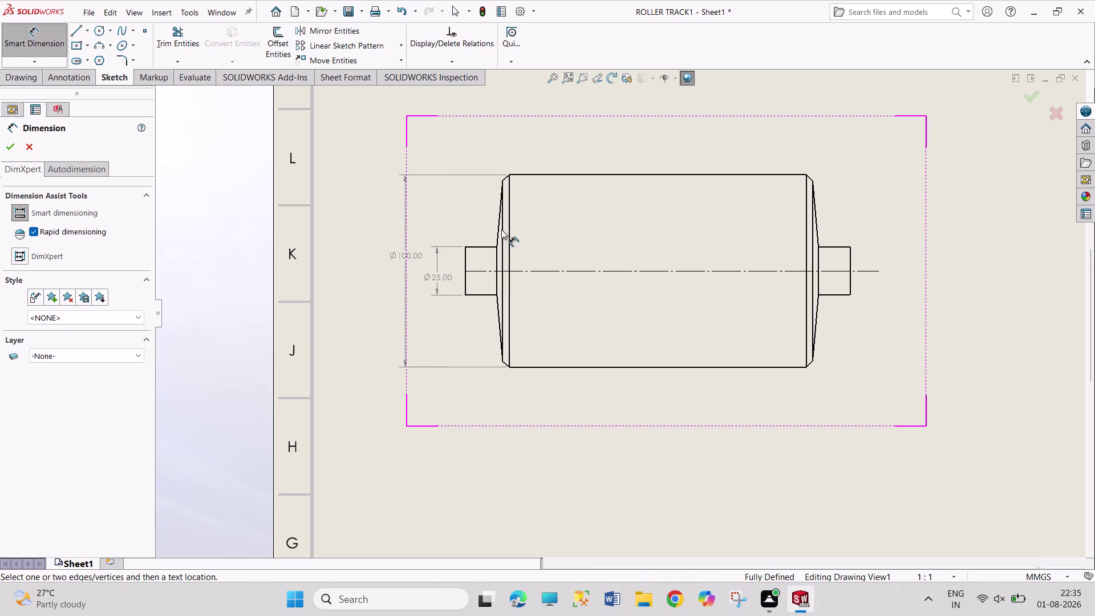
click(540, 269)
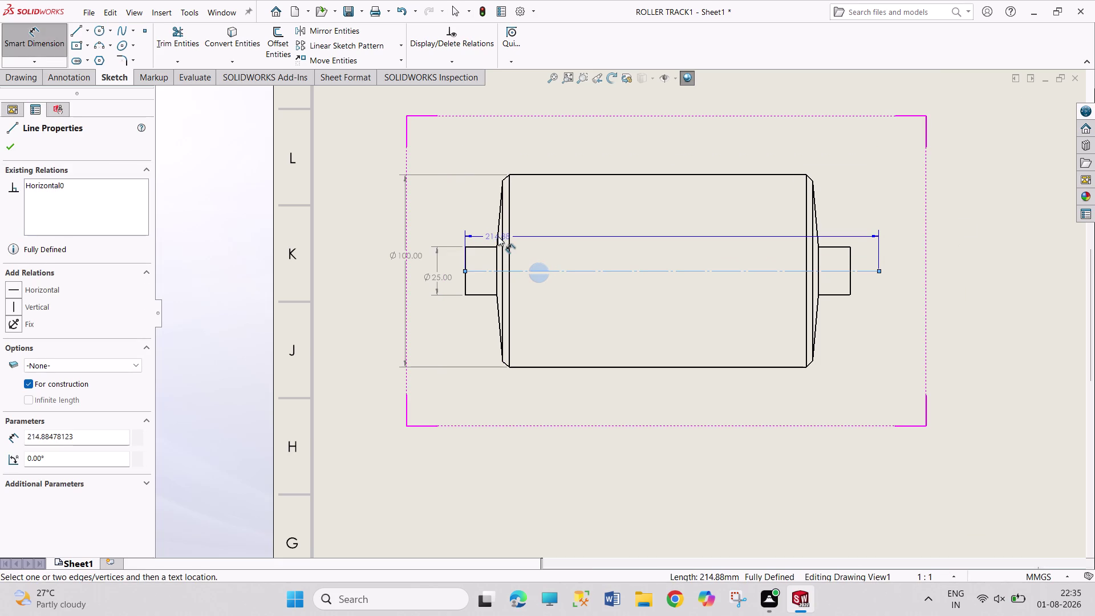
click(497, 235)
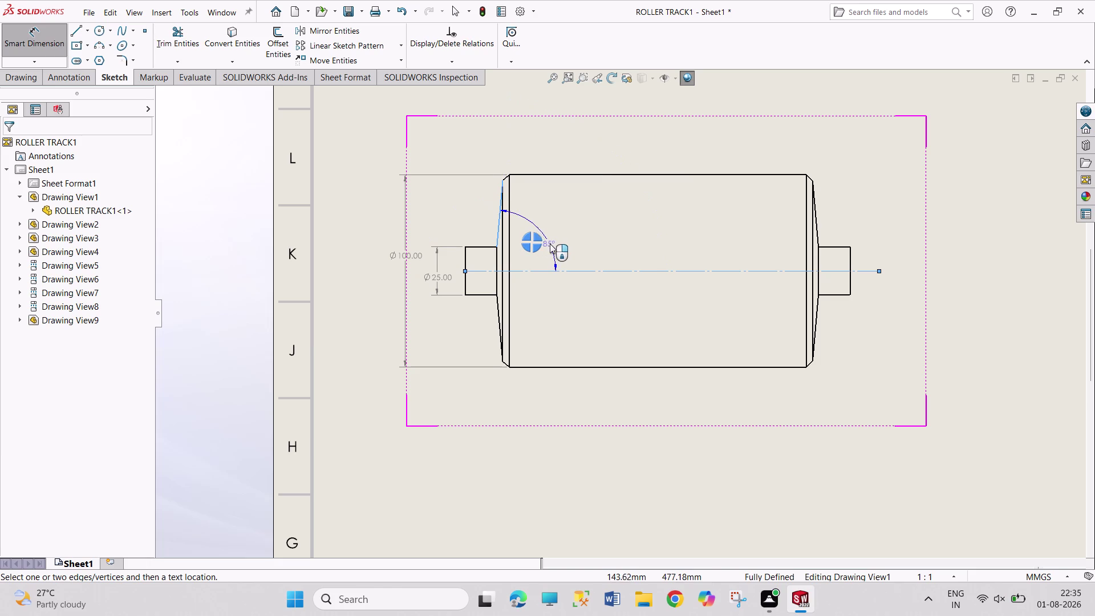
click(556, 243)
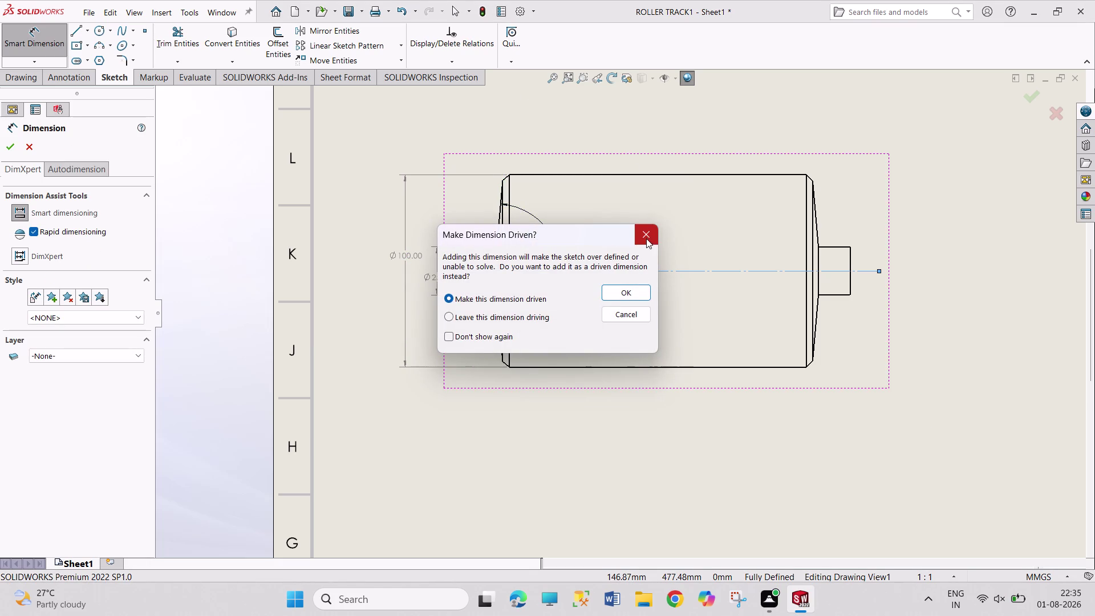
click(633, 291)
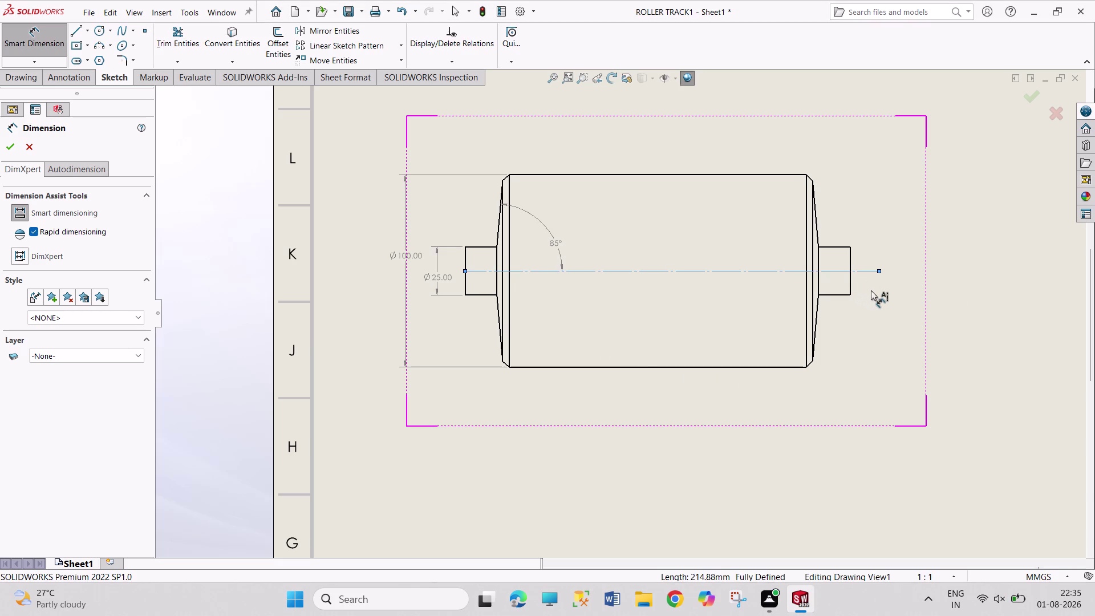
Dimension the right shaft's length as 16.50 mm, discarding an extra diameter dimension.
scroll(down, 3)
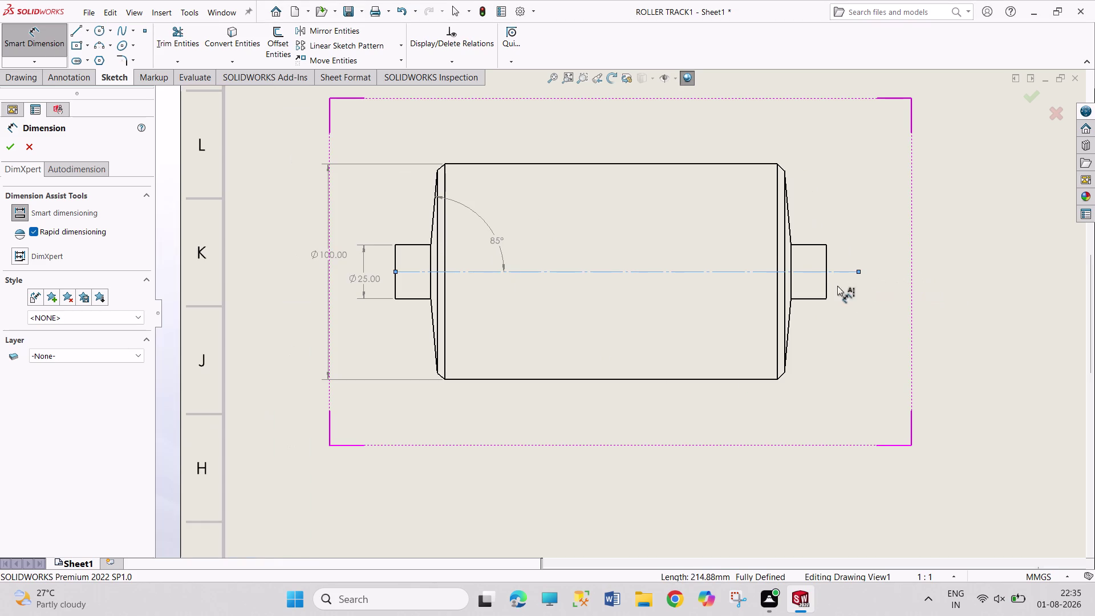
click(825, 284)
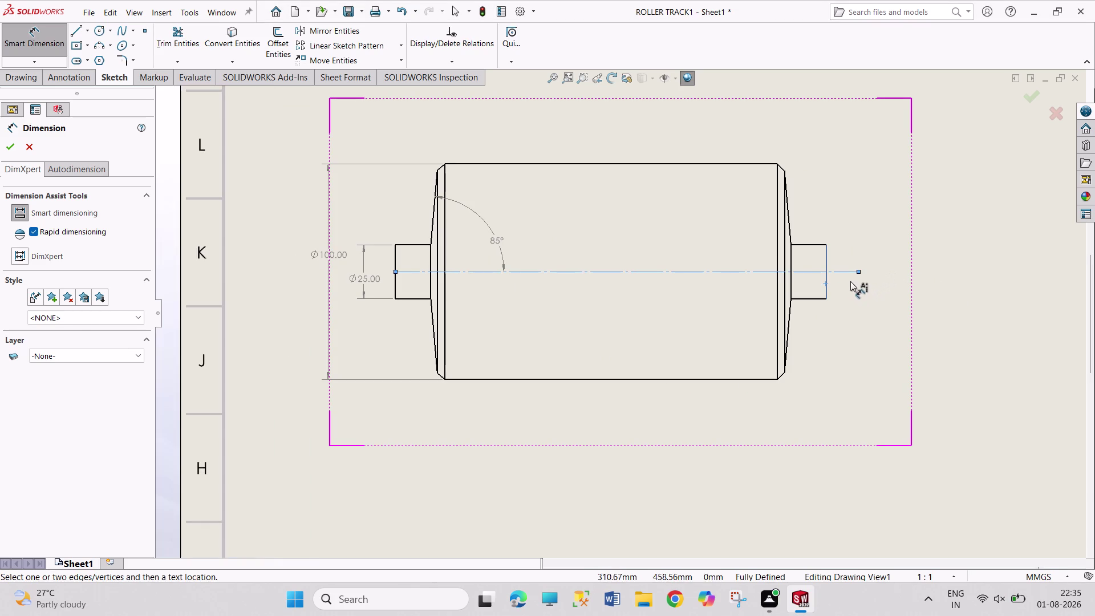
key(Escape)
key(Escape)
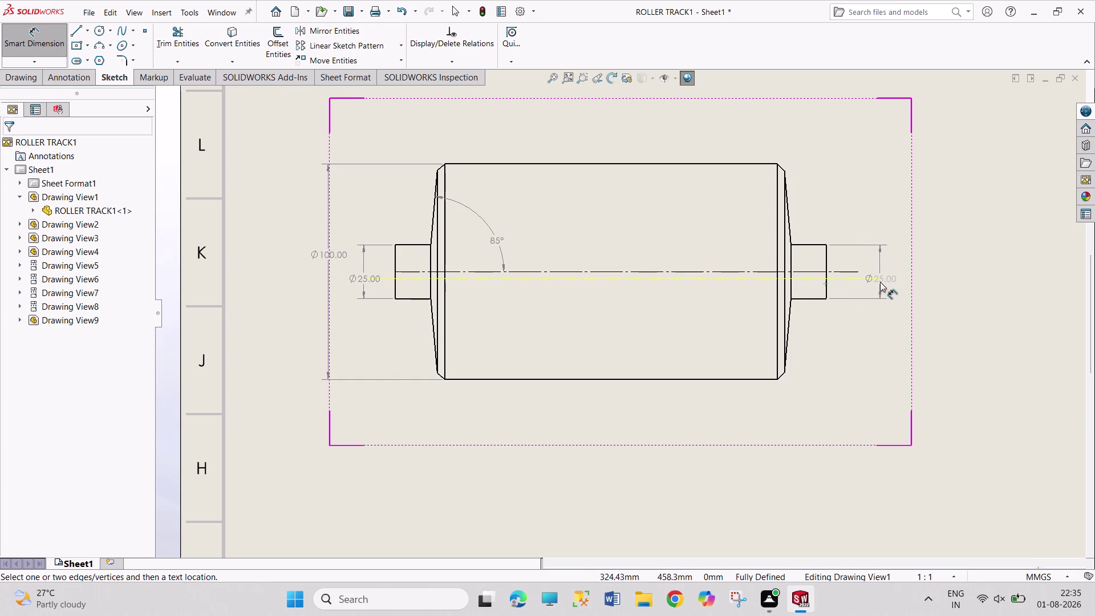
key(Escape)
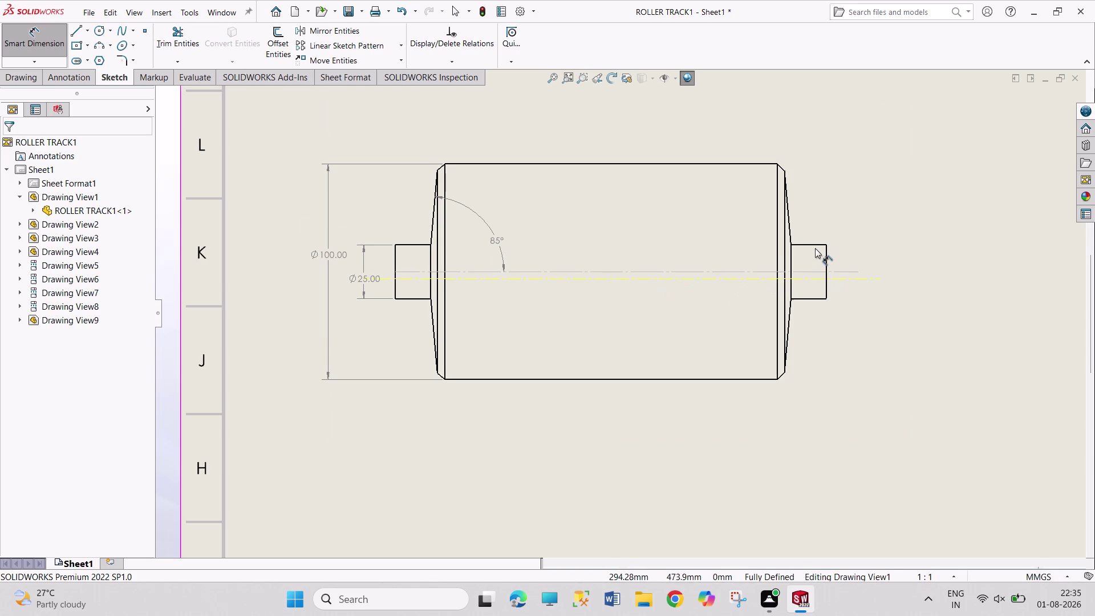
drag(814, 243, 813, 237)
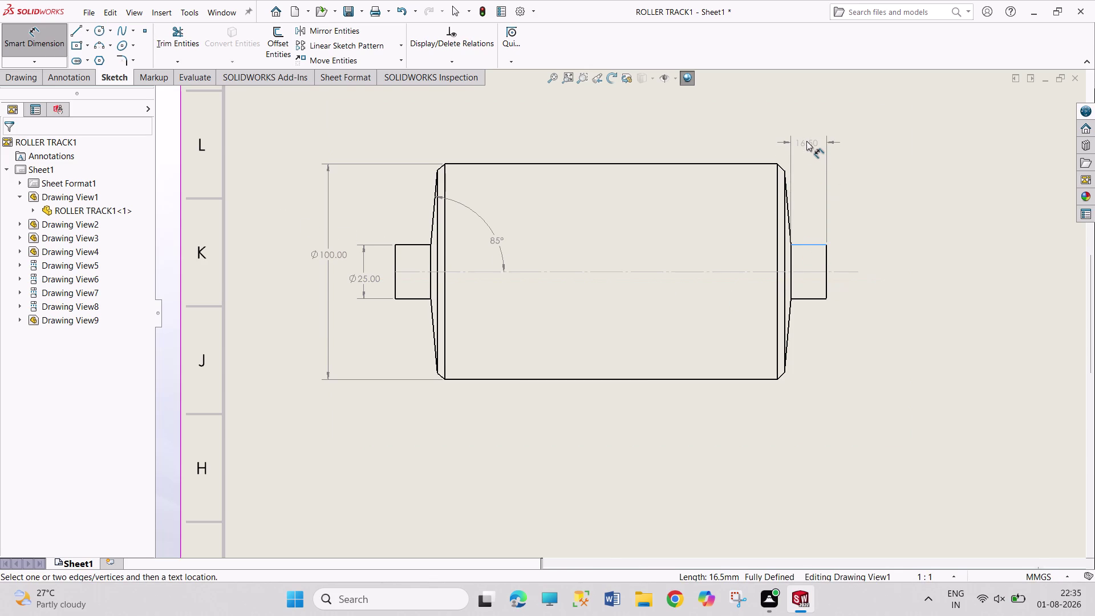
click(807, 141)
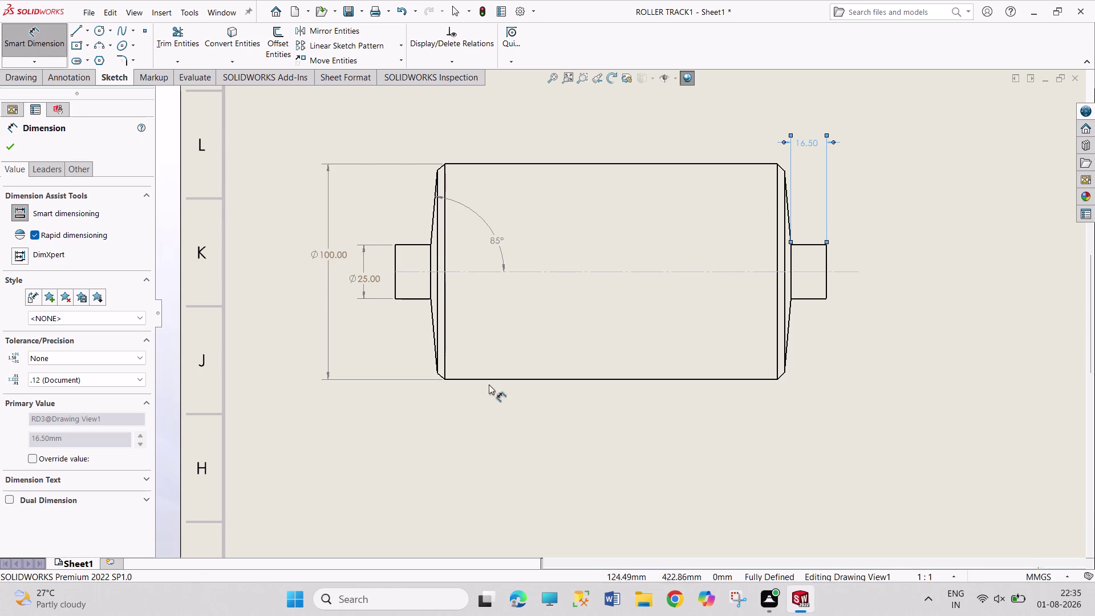
scroll(up, 3)
Dimension the roller's 200.00 overall length between its left and right shaft ends.
scroll(up, 3)
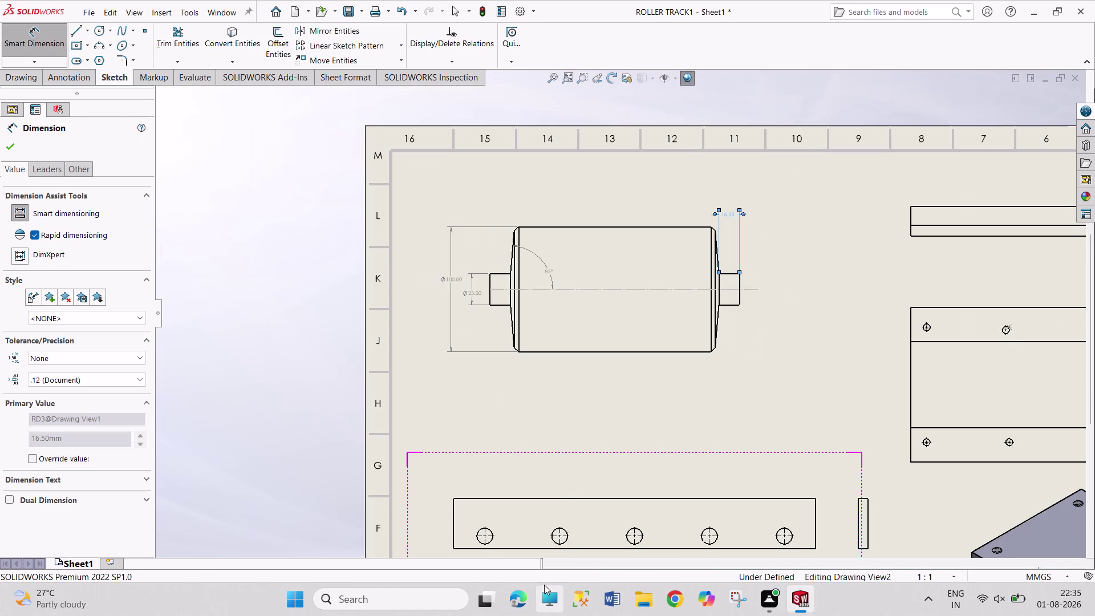
scroll(up, 3)
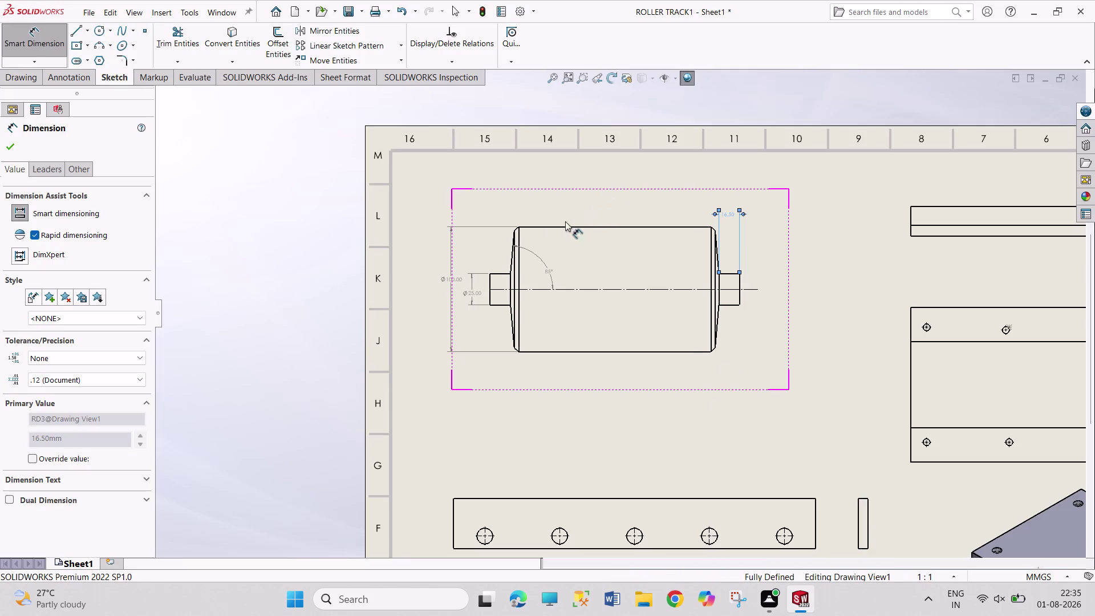
click(491, 295)
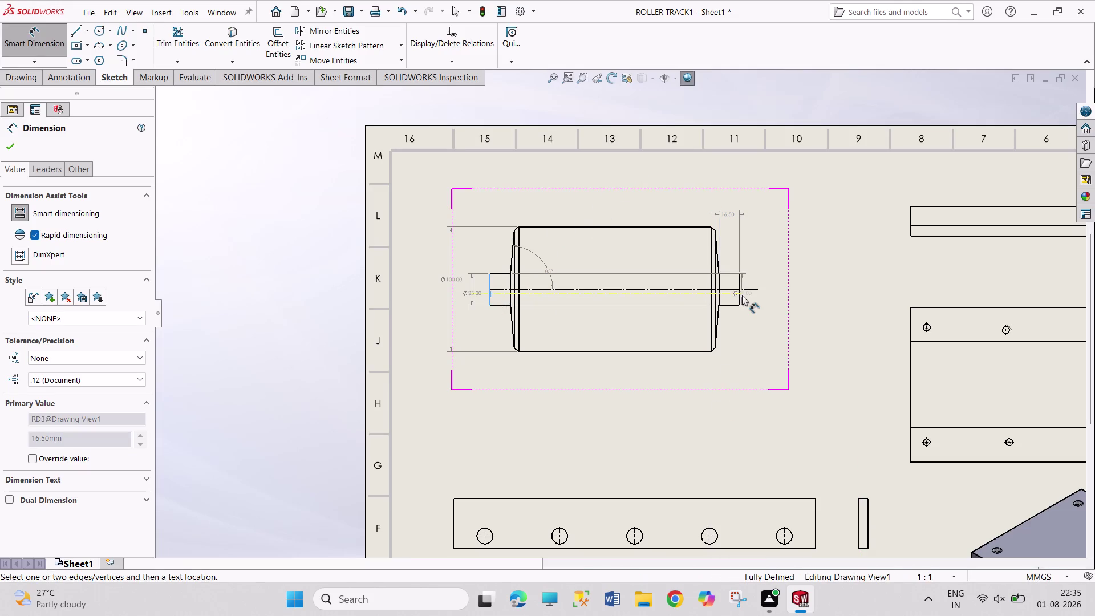
click(740, 296)
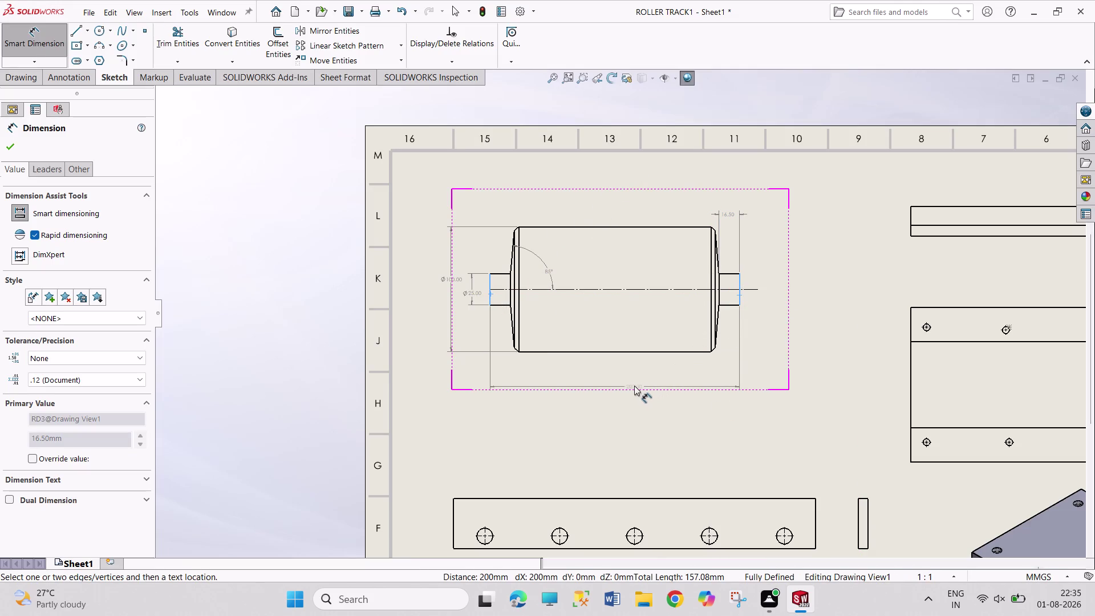
click(631, 380)
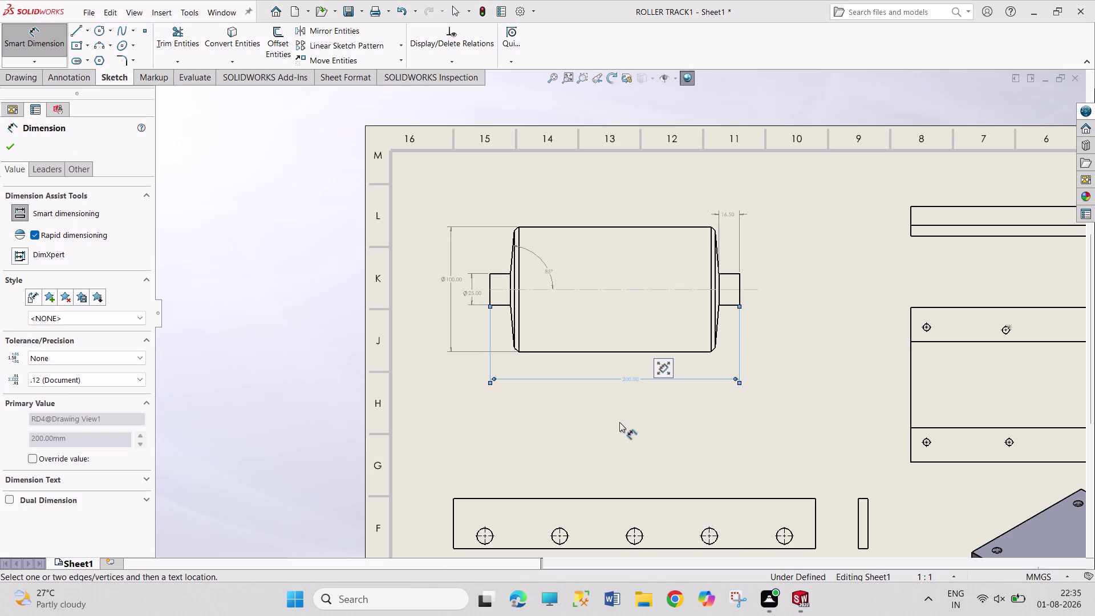
scroll(up, 3)
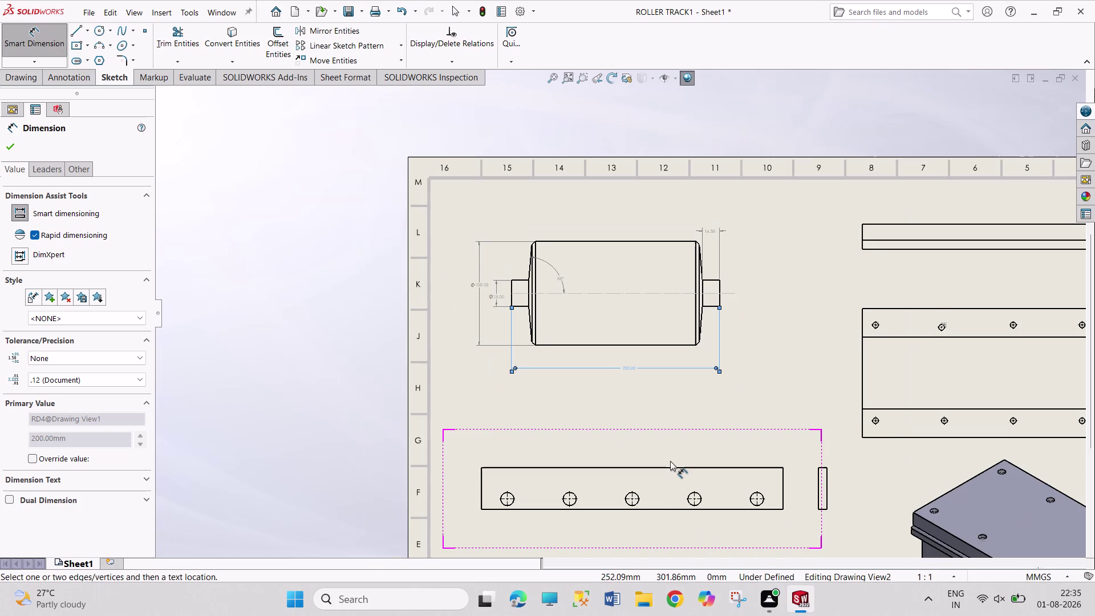
Dimension the plate's first hole at 20.00 from the bottom edge and 50.00 from the left edge.
scroll(down, 3)
scroll(up, 3)
scroll(down, 3)
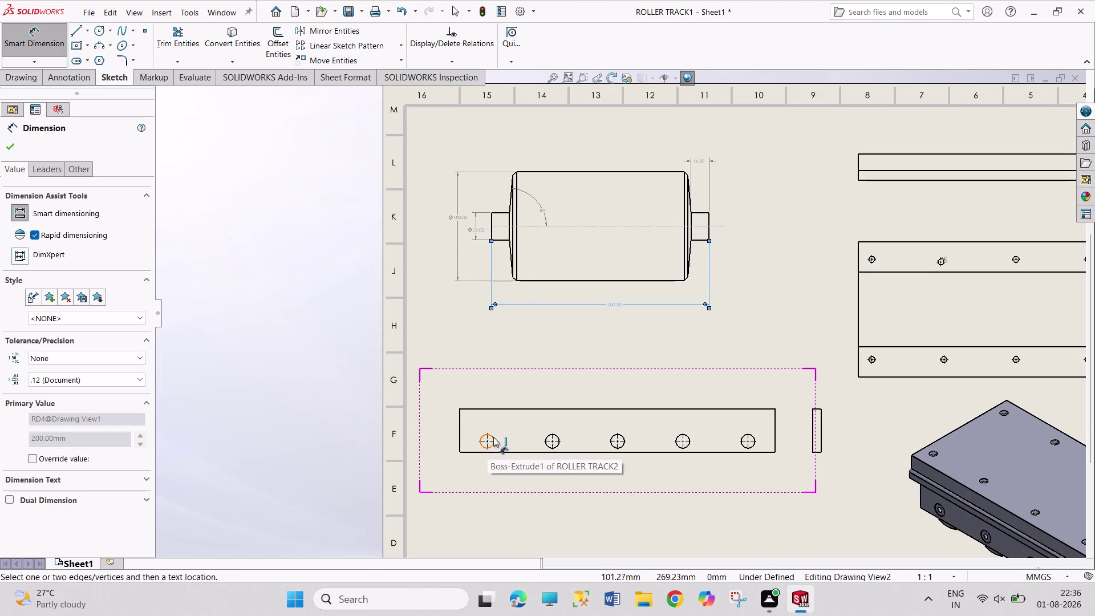
click(494, 437)
click(509, 451)
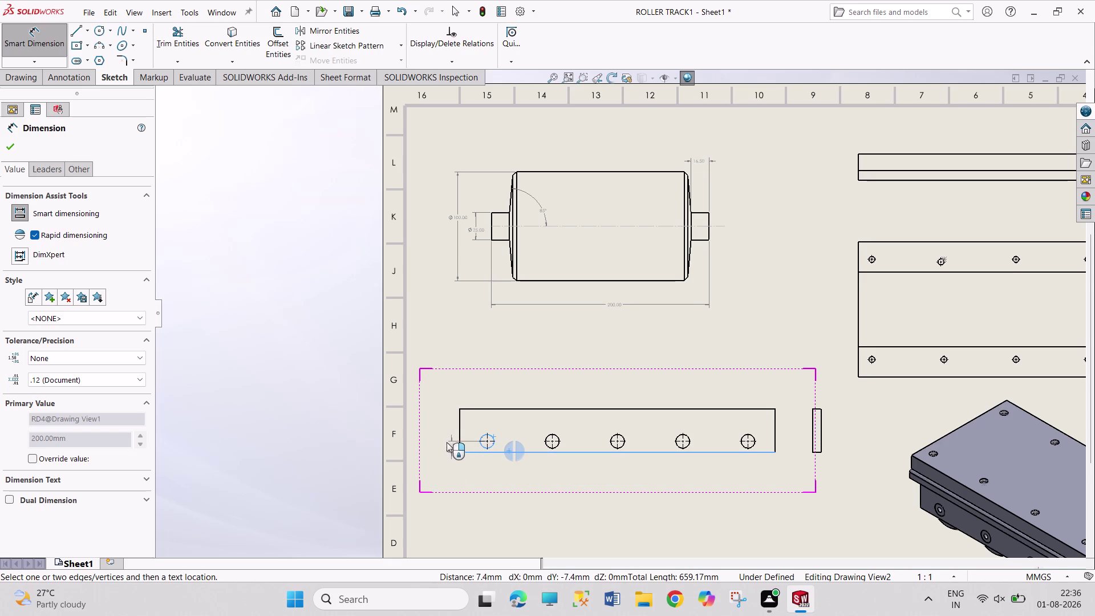
click(444, 428)
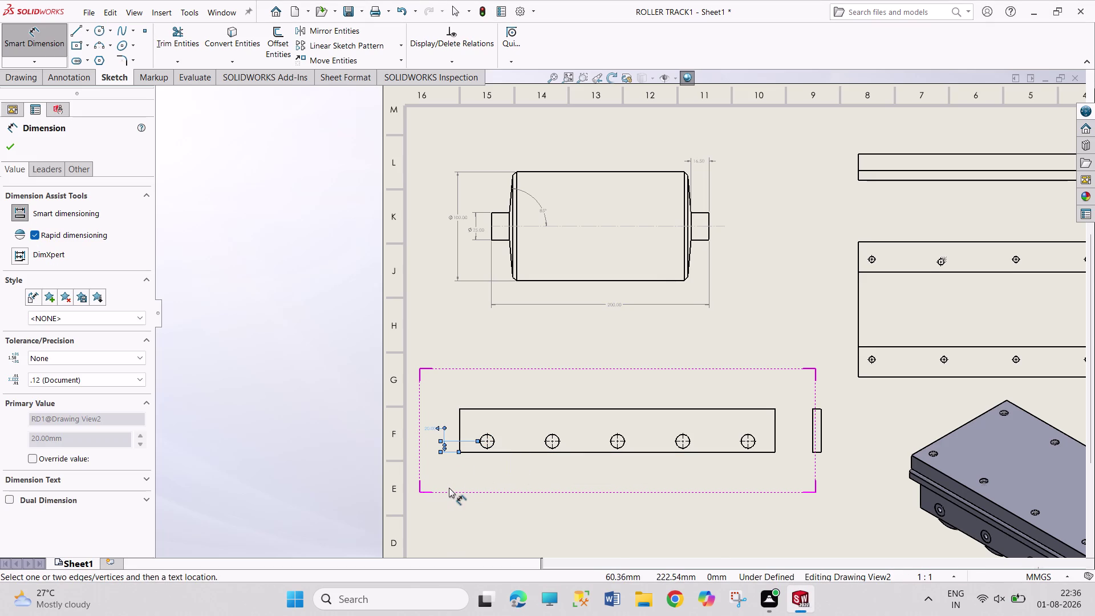
click(460, 445)
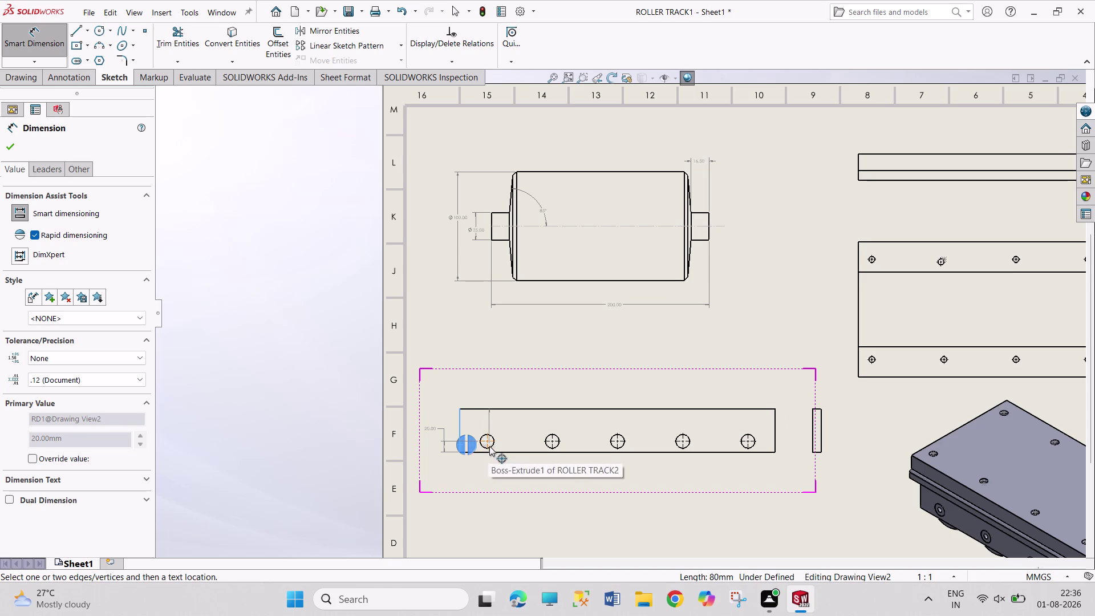
click(494, 445)
click(483, 472)
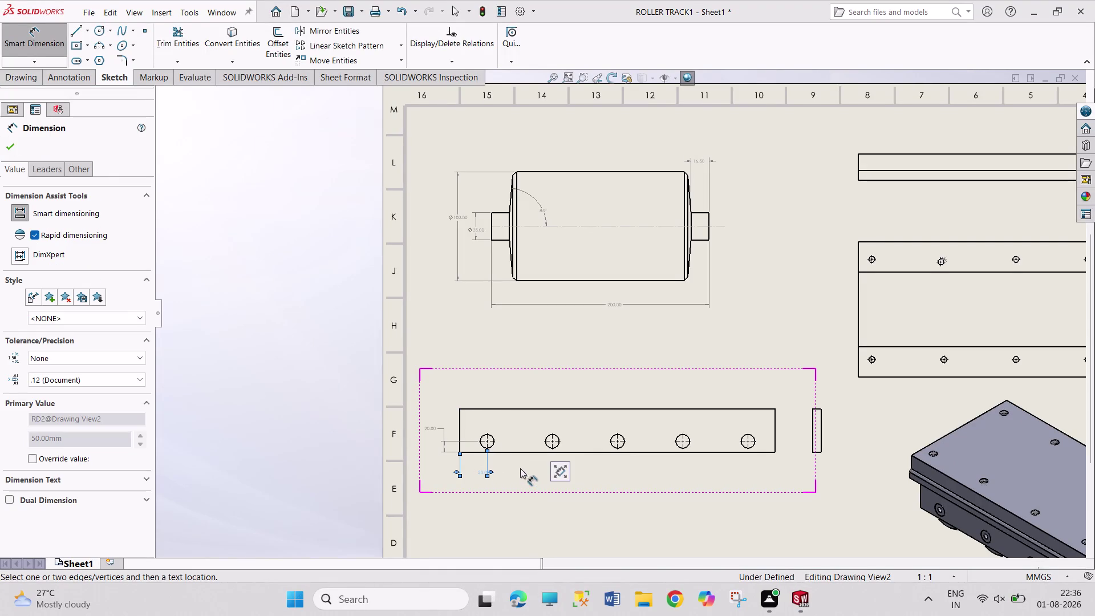
Add the 120.00 hole spacing and the 580.00 overall plate length above the plate.
click(494, 444)
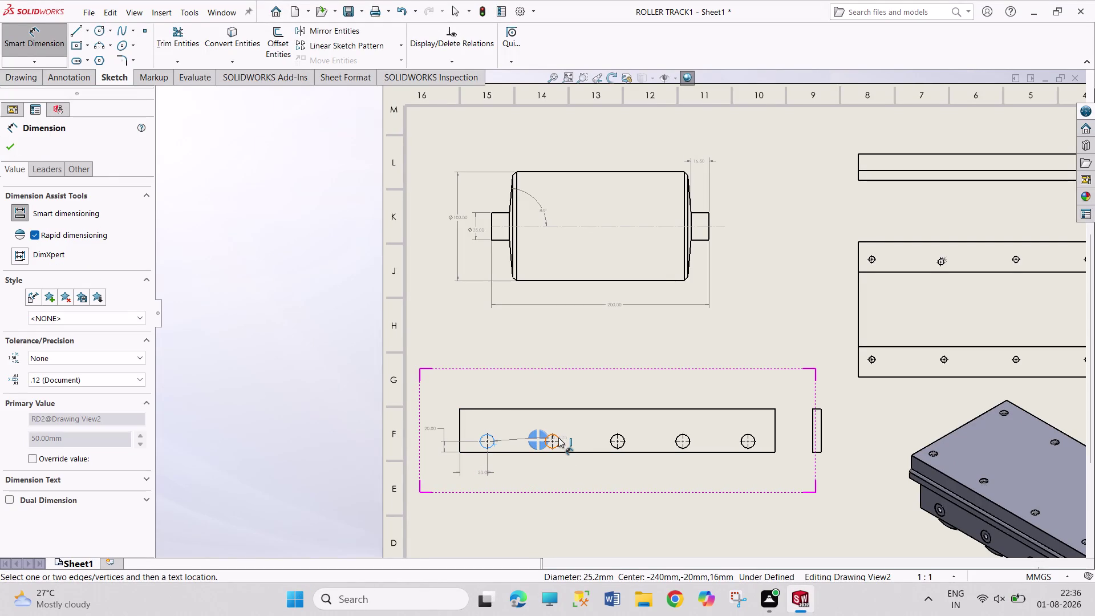
click(559, 437)
click(523, 472)
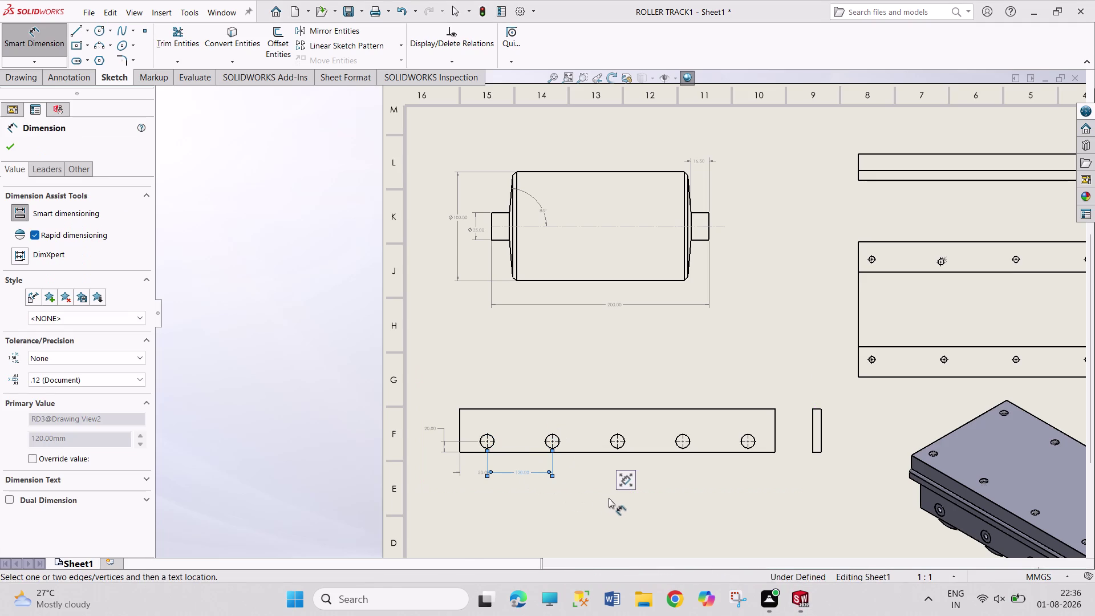
click(537, 410)
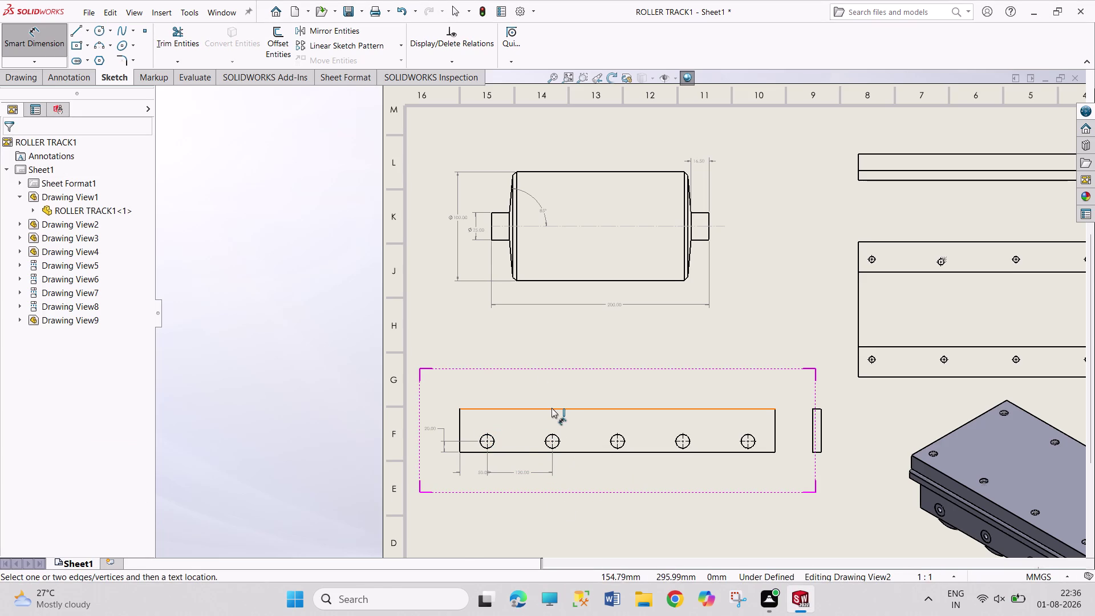
click(552, 408)
click(556, 382)
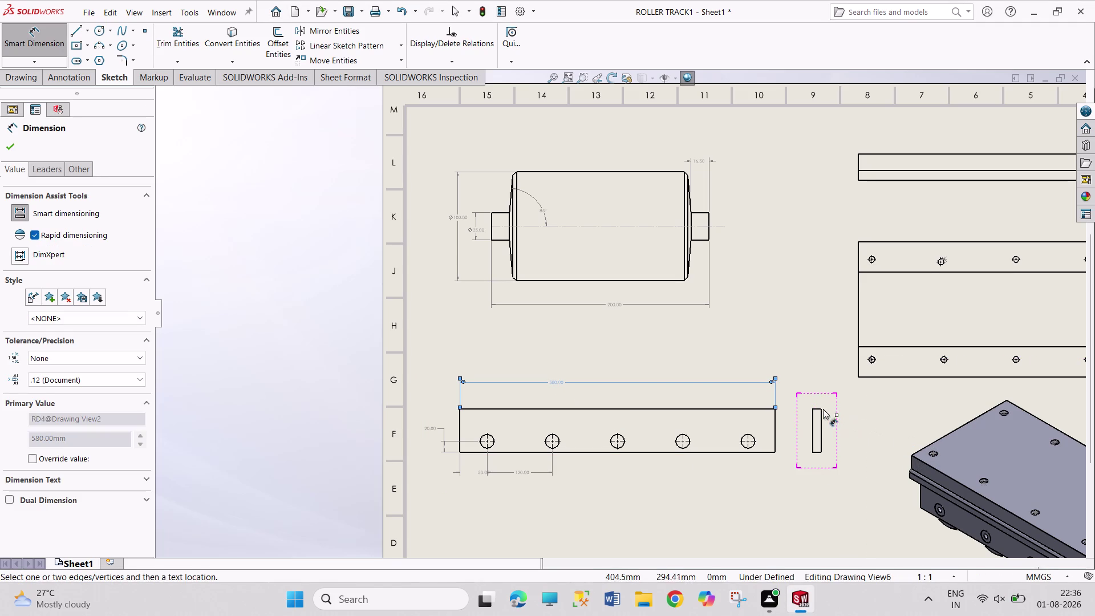
Dimension the side view's 16 mm thickness and pick its tall edge for the height.
drag(818, 409, 818, 403)
click(817, 384)
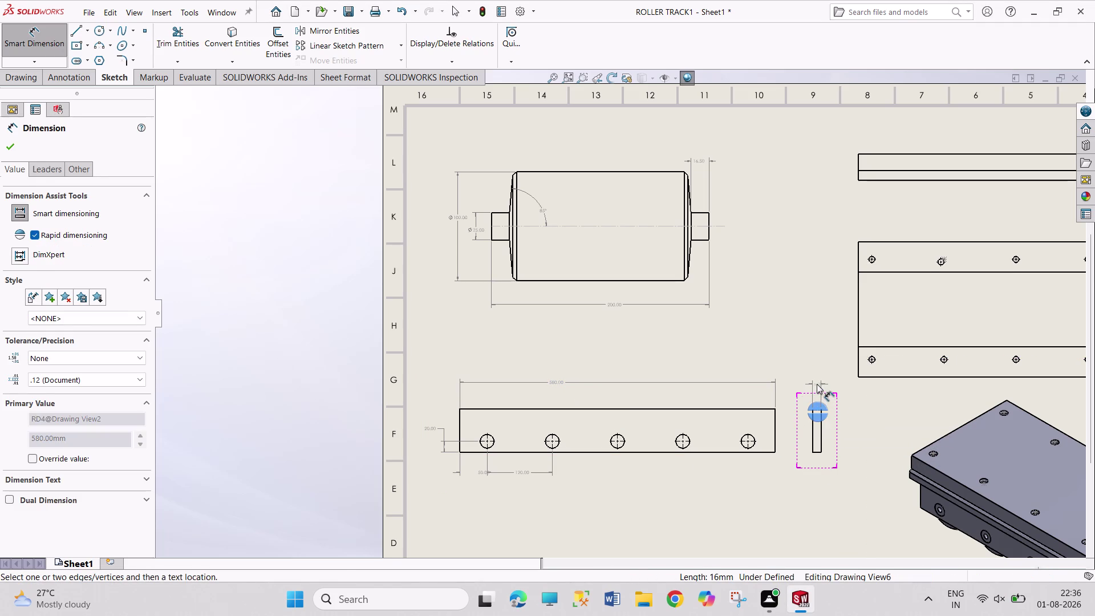
click(821, 432)
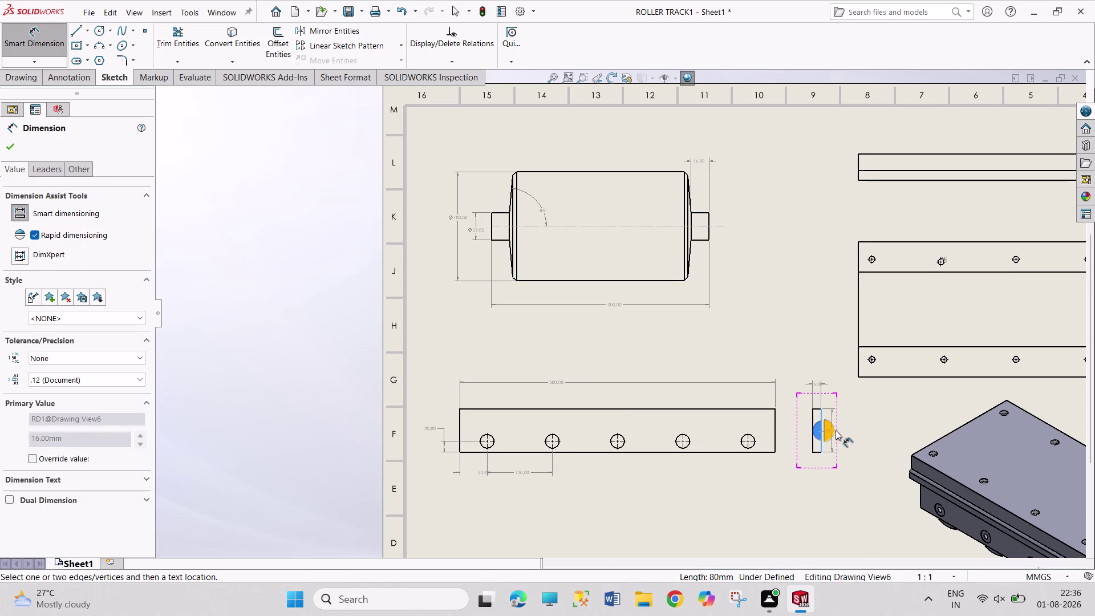
click(839, 430)
scroll(up, 3)
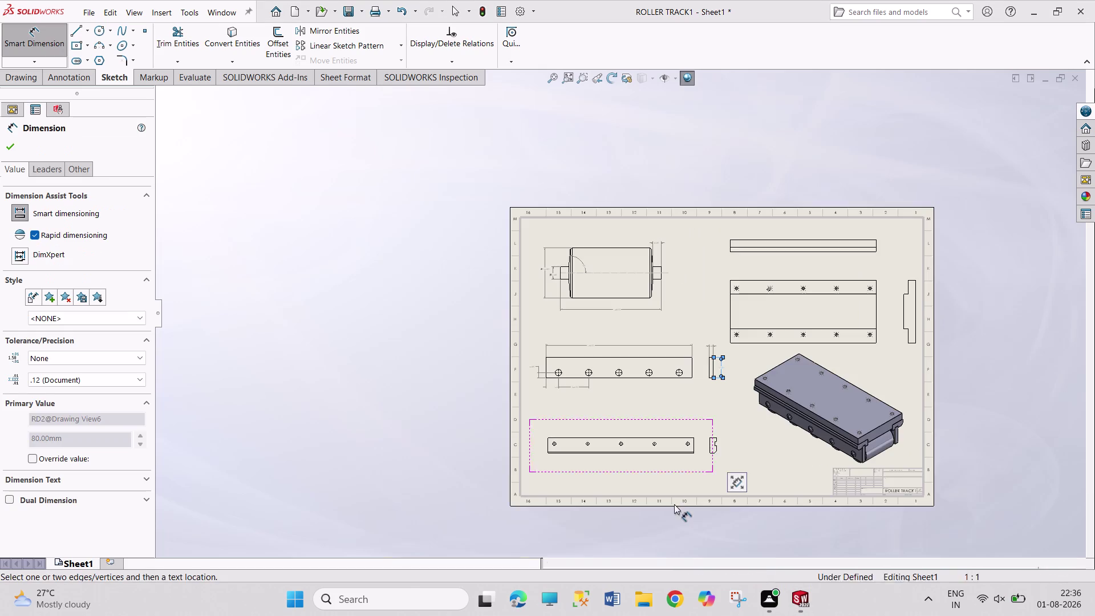
Place a 580 mm length dimension above the lower plate's long edge.
scroll(down, 3)
scroll(down, 3)
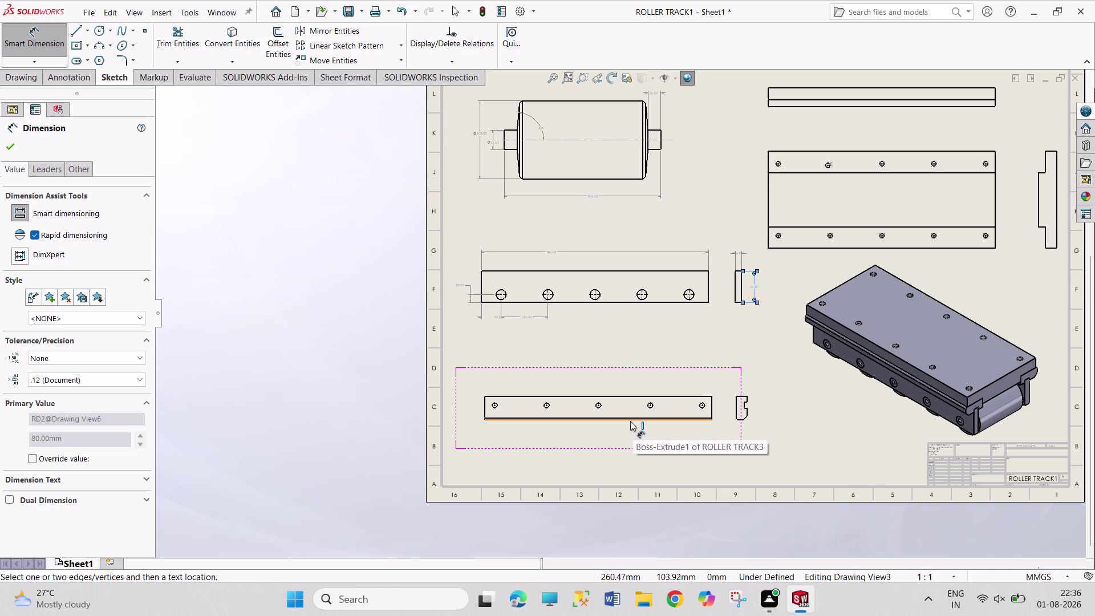
click(604, 395)
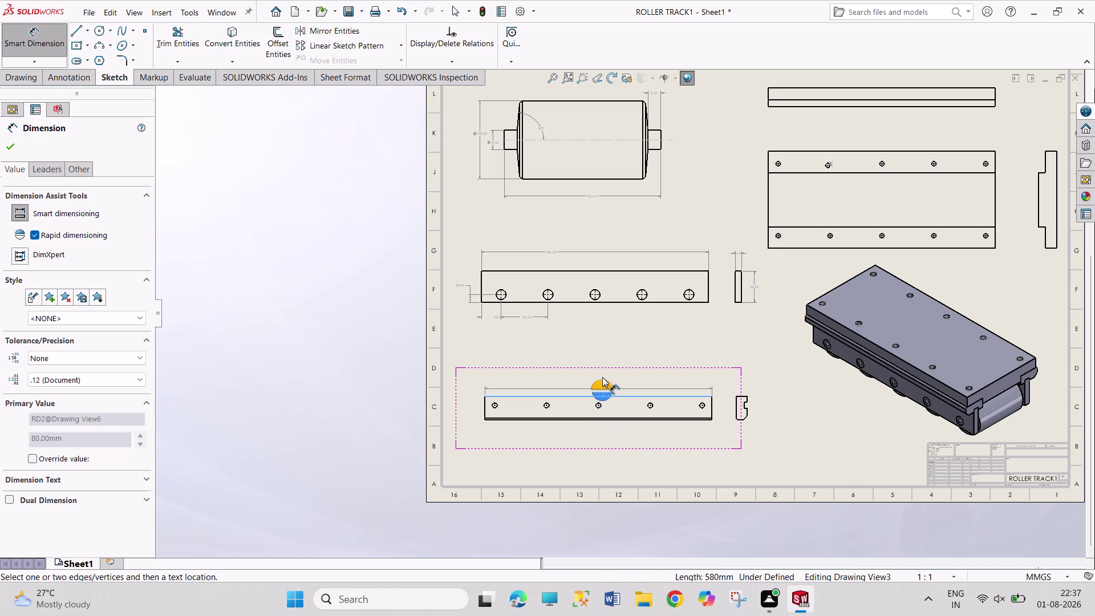
click(603, 373)
scroll(down, 3)
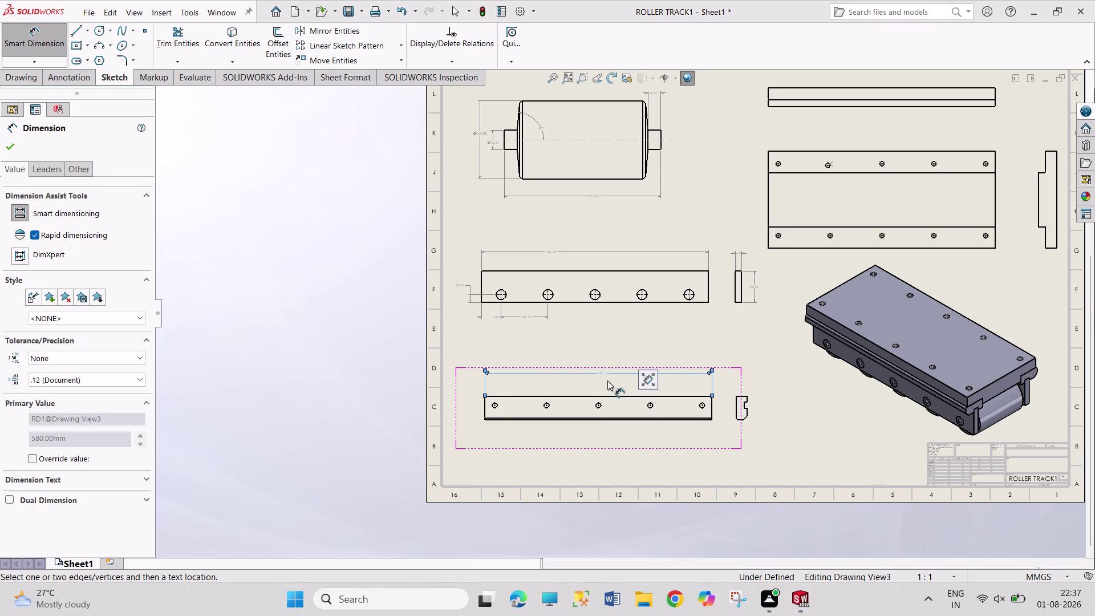
scroll(down, 3)
scroll(down, 3)
scroll(down, 3)
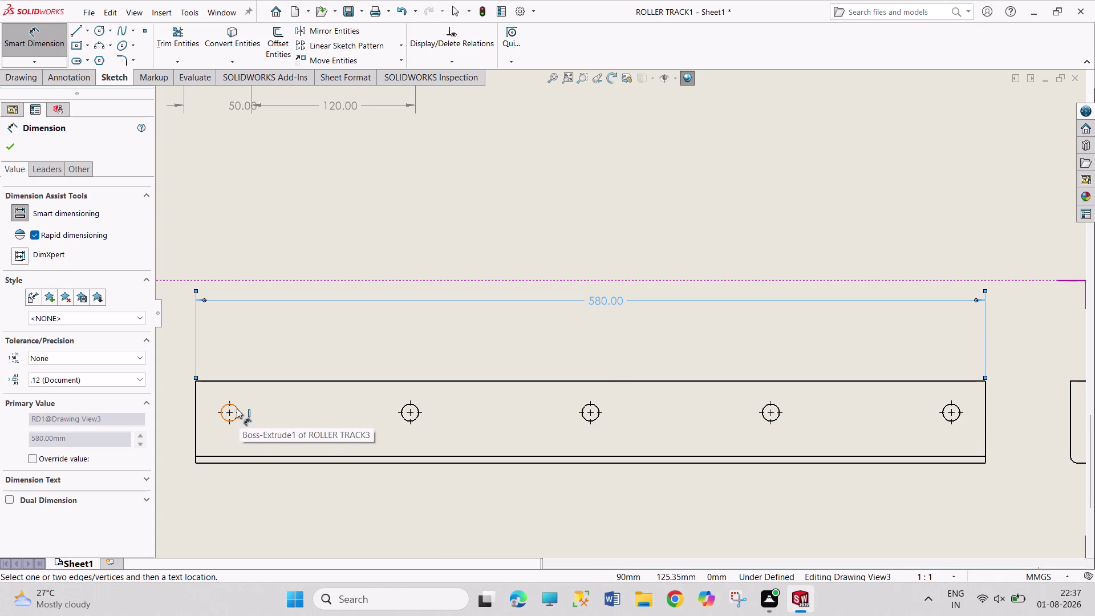
Dimension the lower plate's 25.00 first-hole offset and 132.50 hole spacing.
scroll(up, 3)
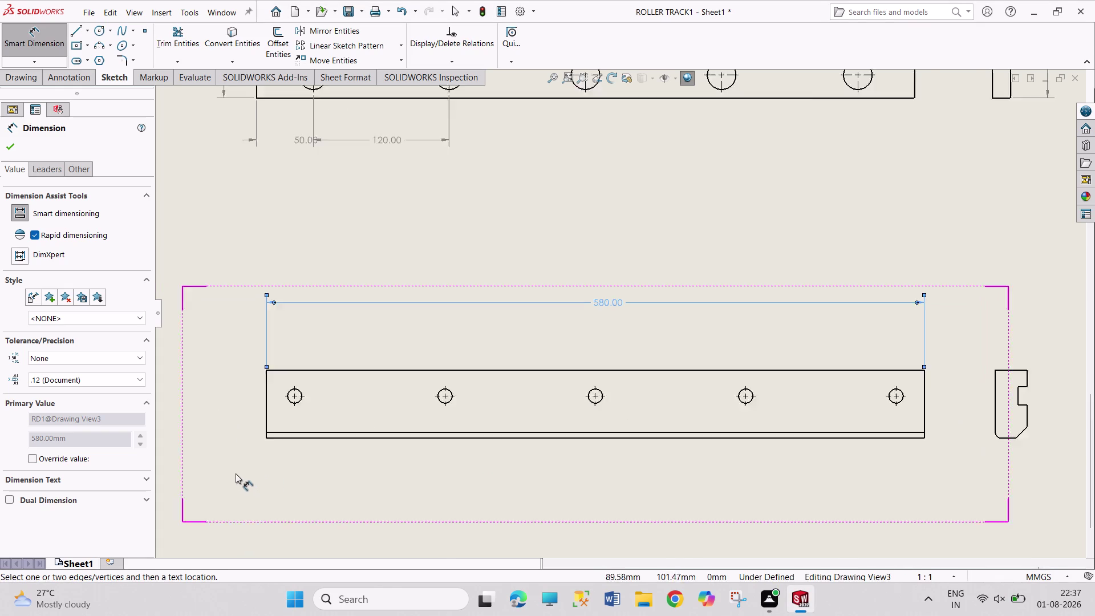
scroll(up, 3)
click(375, 375)
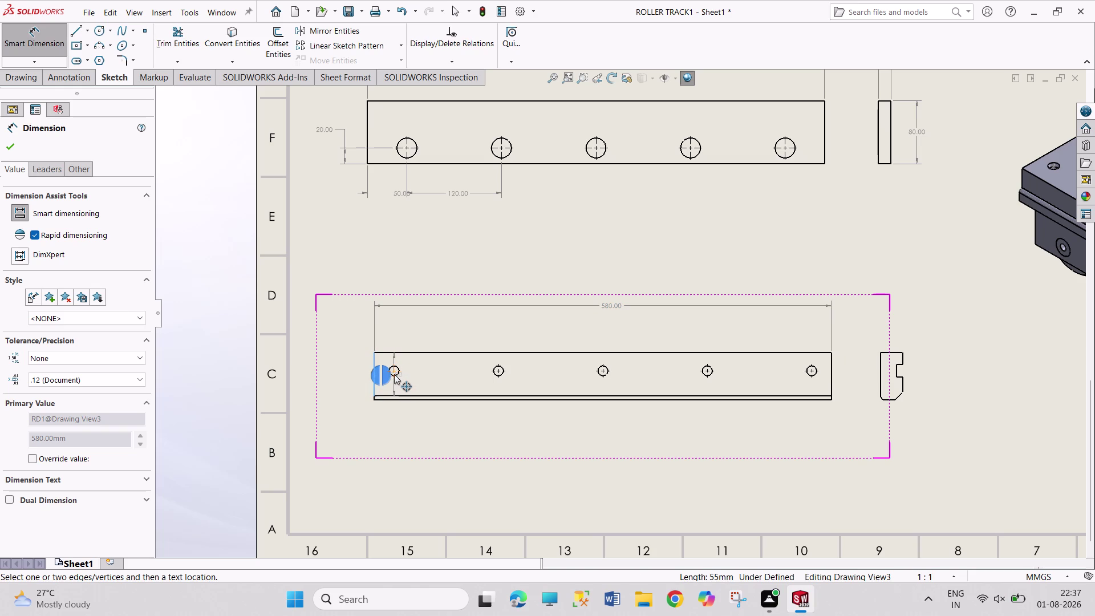
scroll(down, 3)
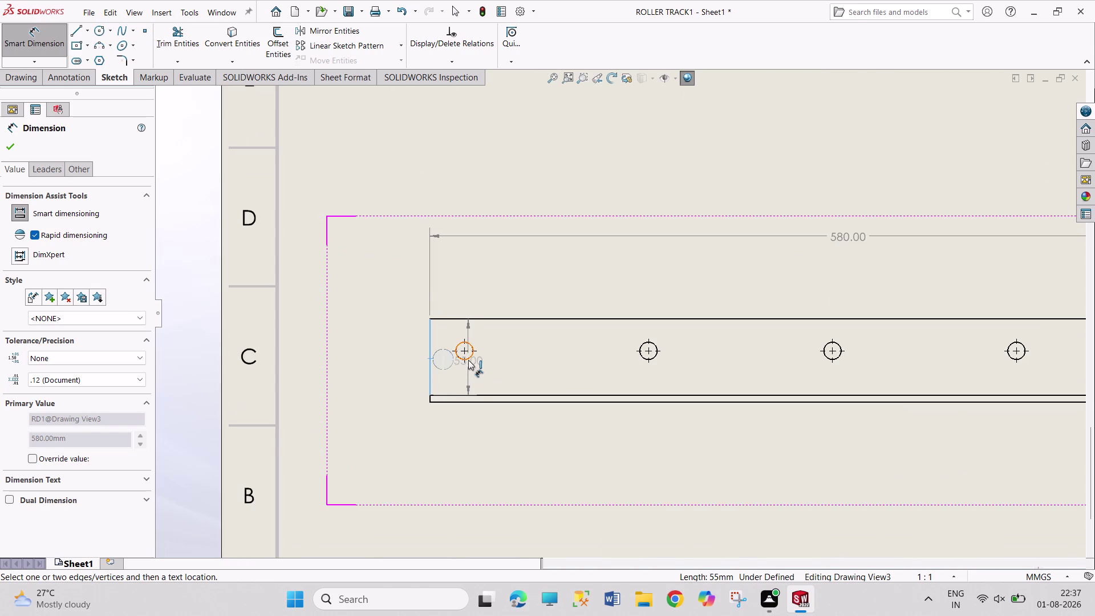
click(468, 360)
click(454, 436)
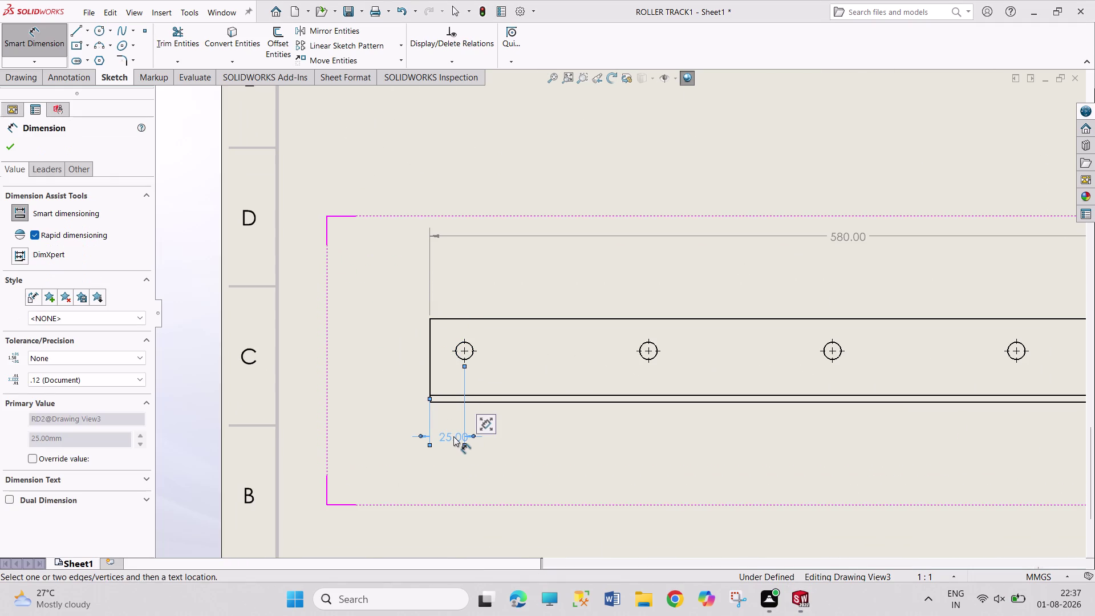
click(470, 356)
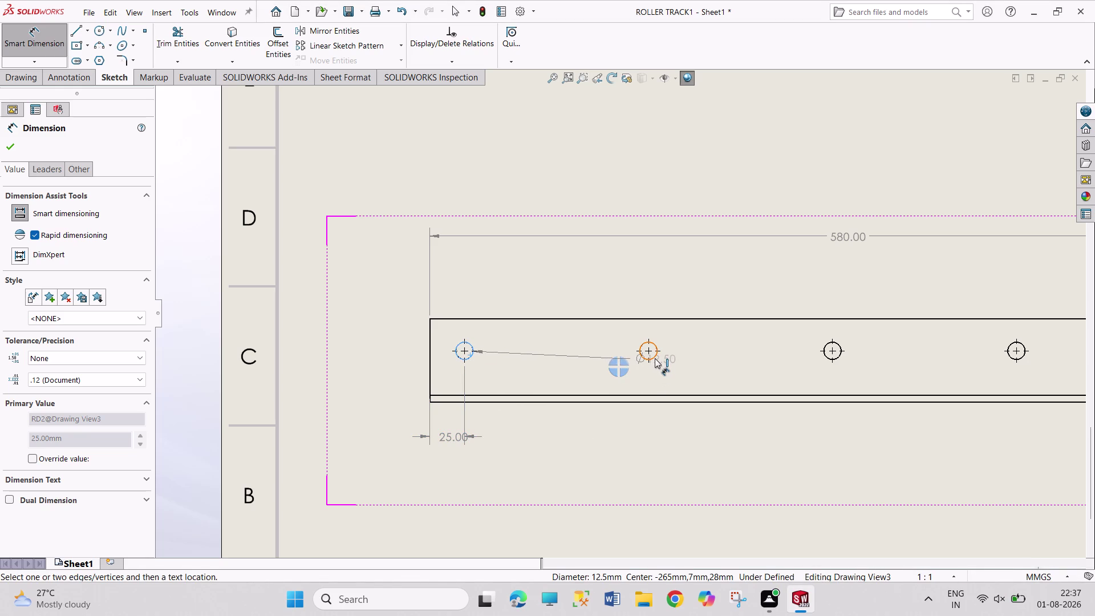
click(655, 358)
click(556, 435)
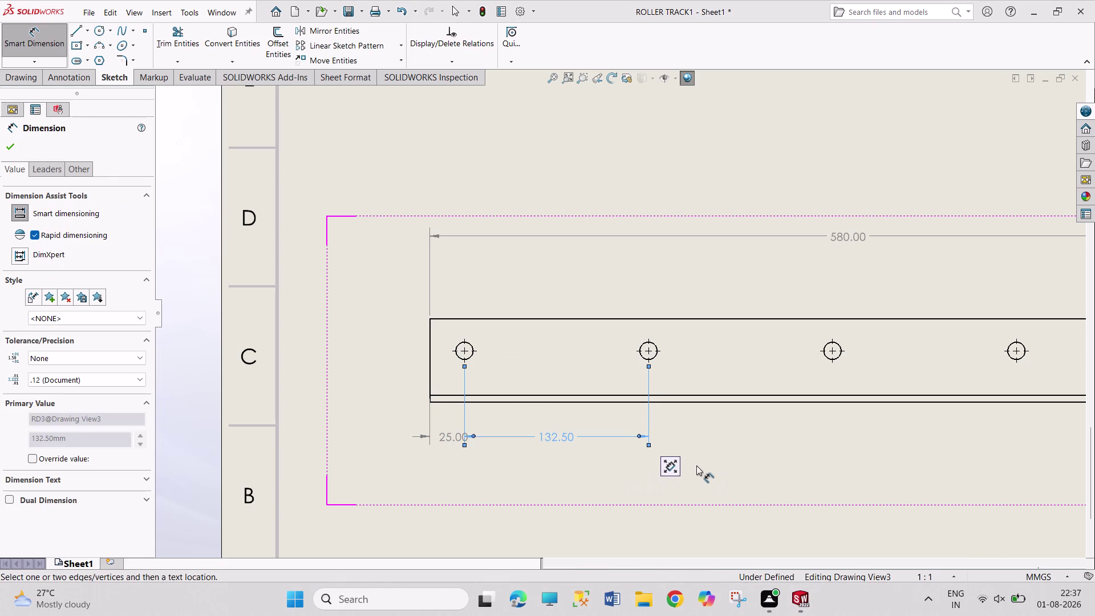
Add the end profile's 16 mm step height and 15 mm upper step dimensions.
scroll(up, 3)
scroll(up, 3)
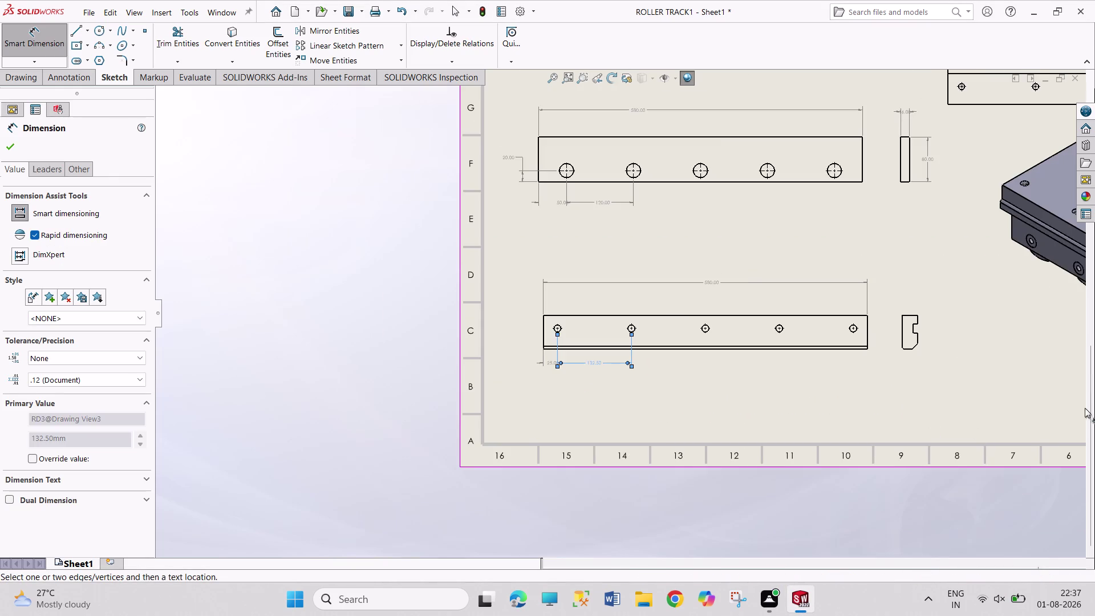
scroll(down, 3)
scroll(down, 3)
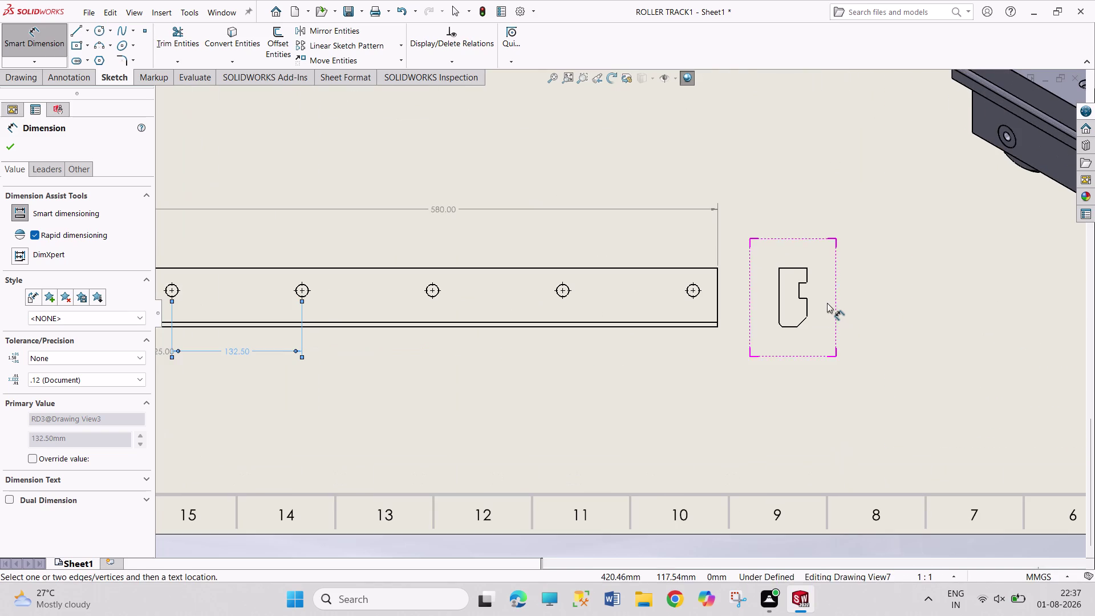
scroll(down, 3)
click(788, 282)
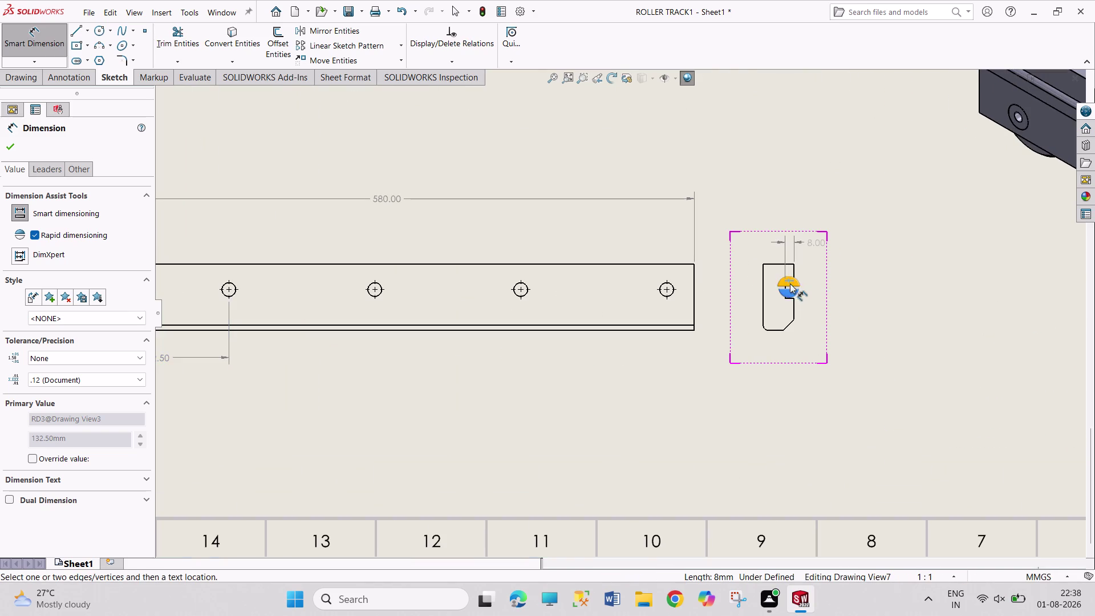
scroll(down, 3)
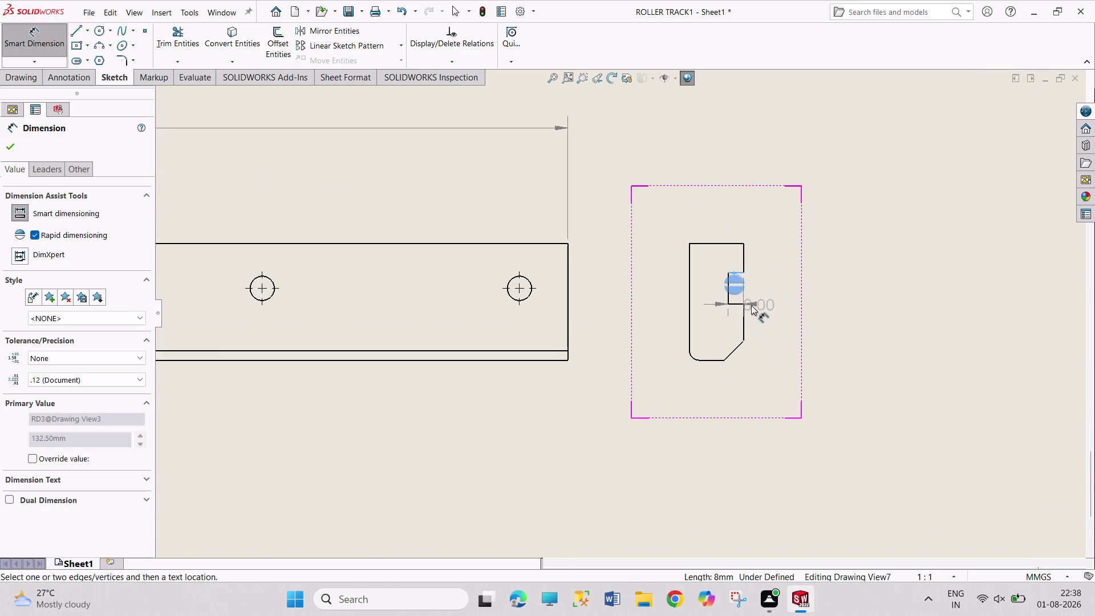
click(738, 304)
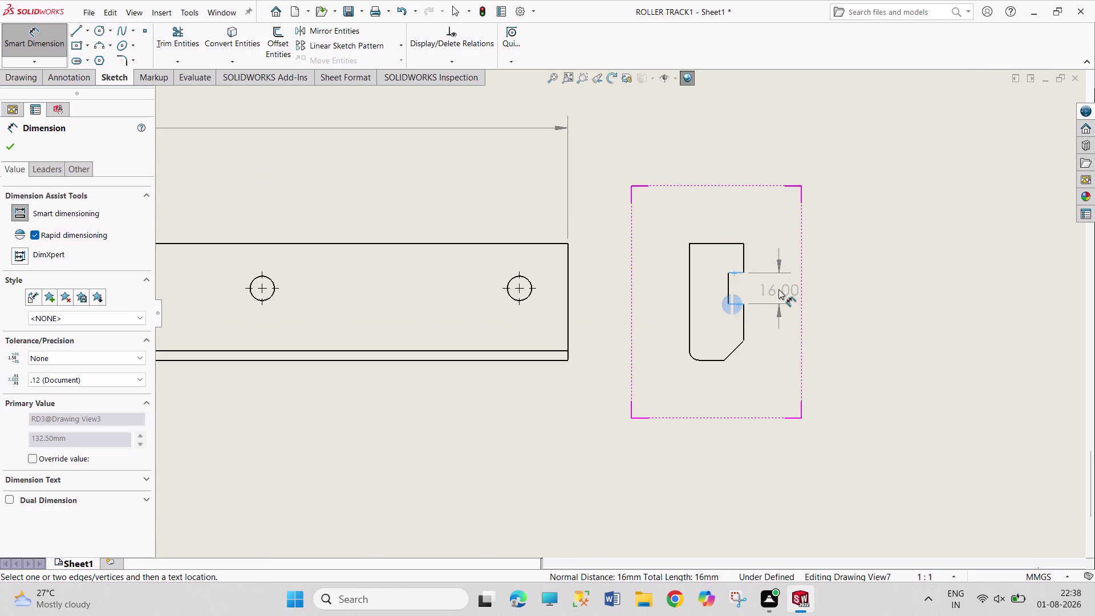
click(778, 289)
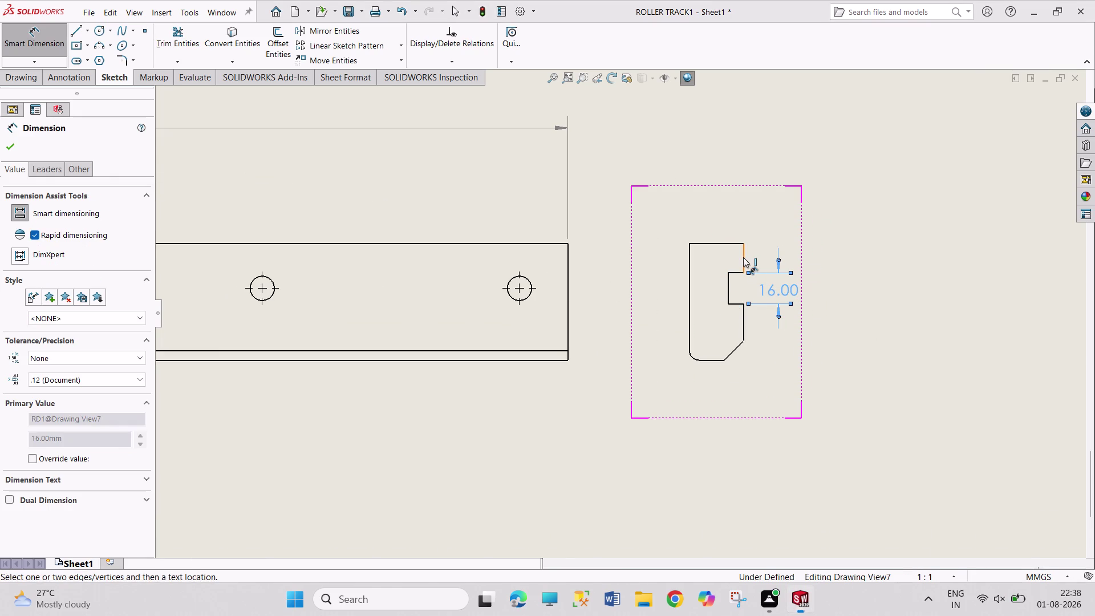
click(743, 258)
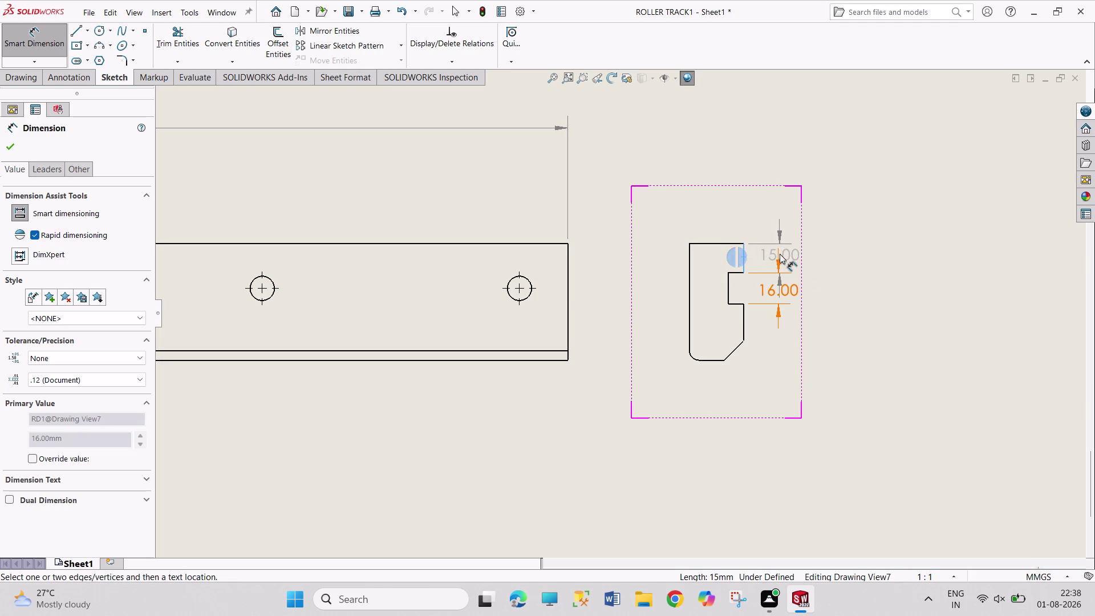
click(779, 221)
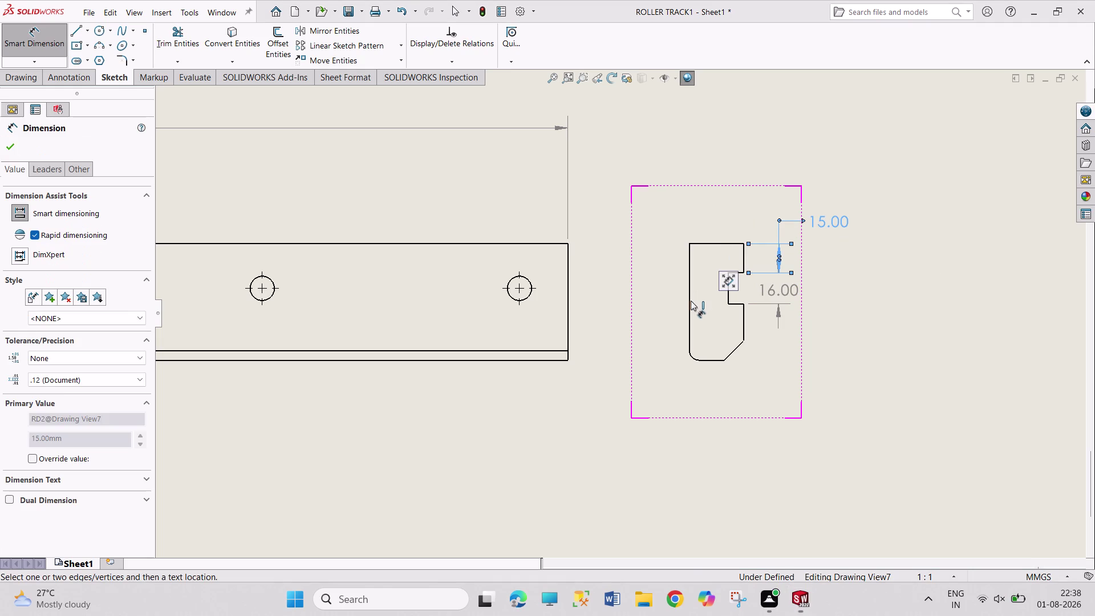
Add the profile's 60 mm overall height, 28 mm width and 8 mm lip dimensions.
click(716, 243)
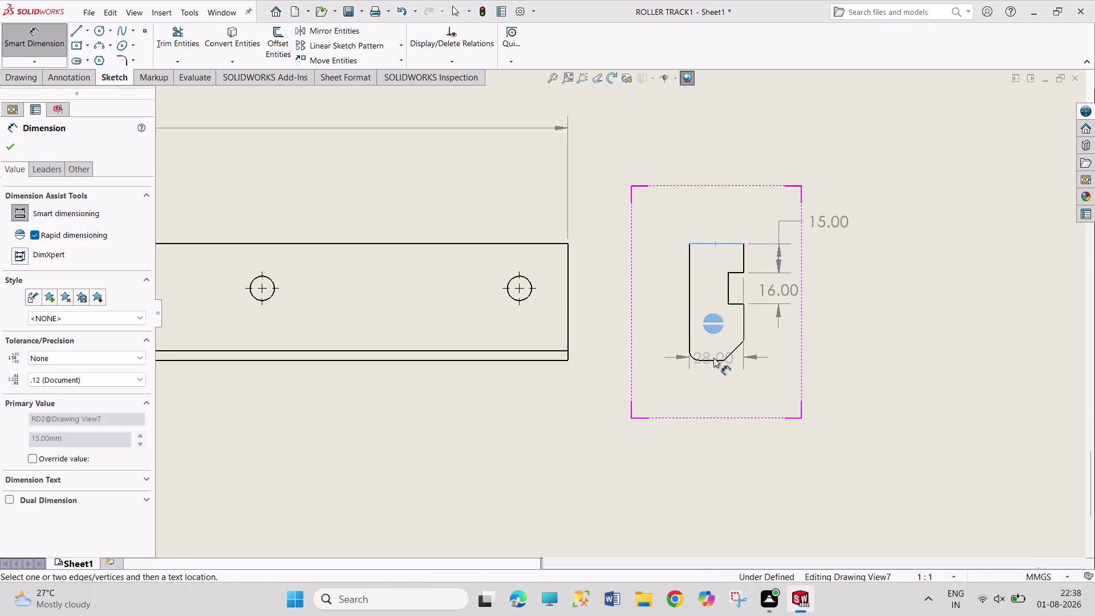
click(713, 360)
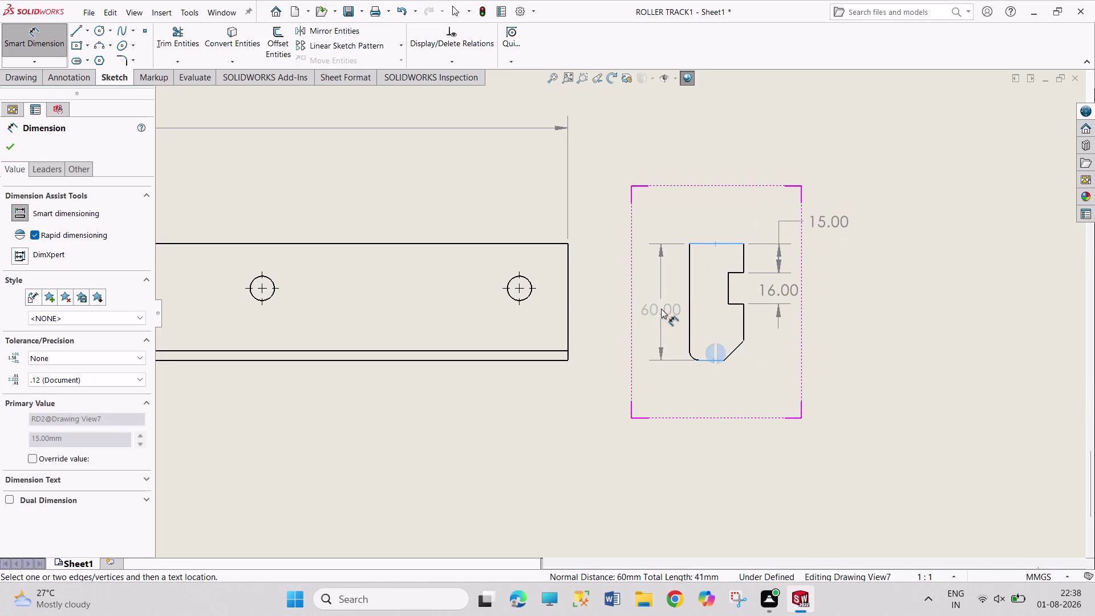
click(655, 307)
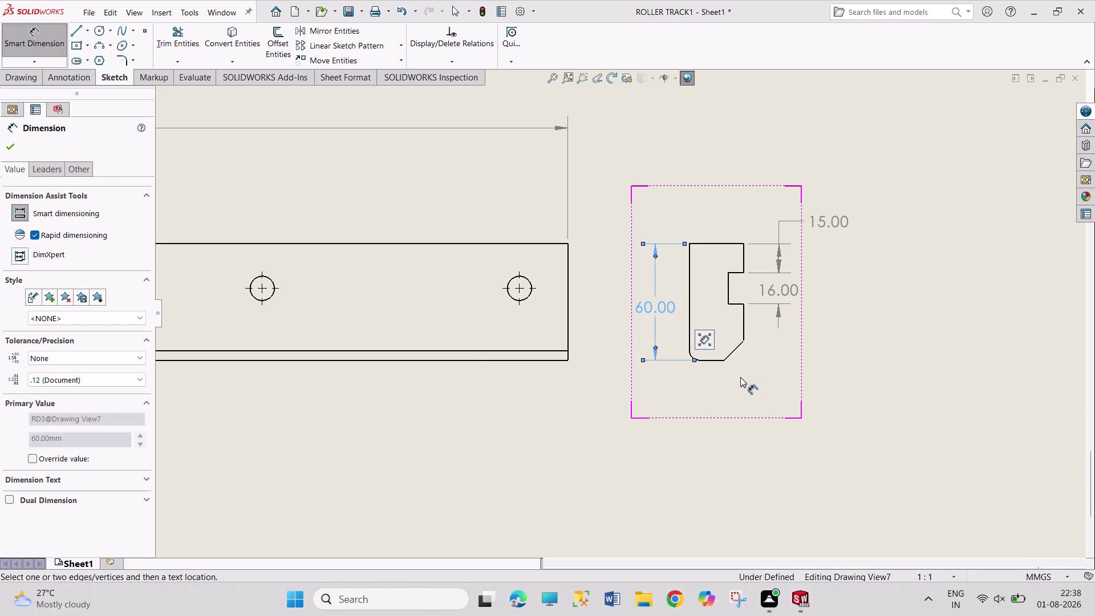
click(690, 314)
click(743, 331)
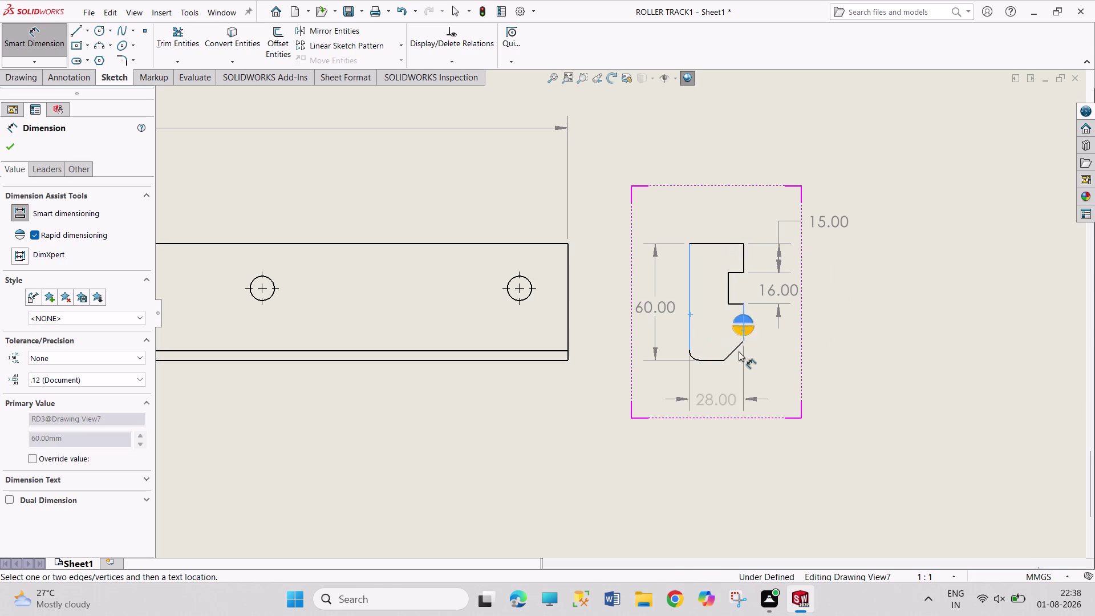
click(728, 408)
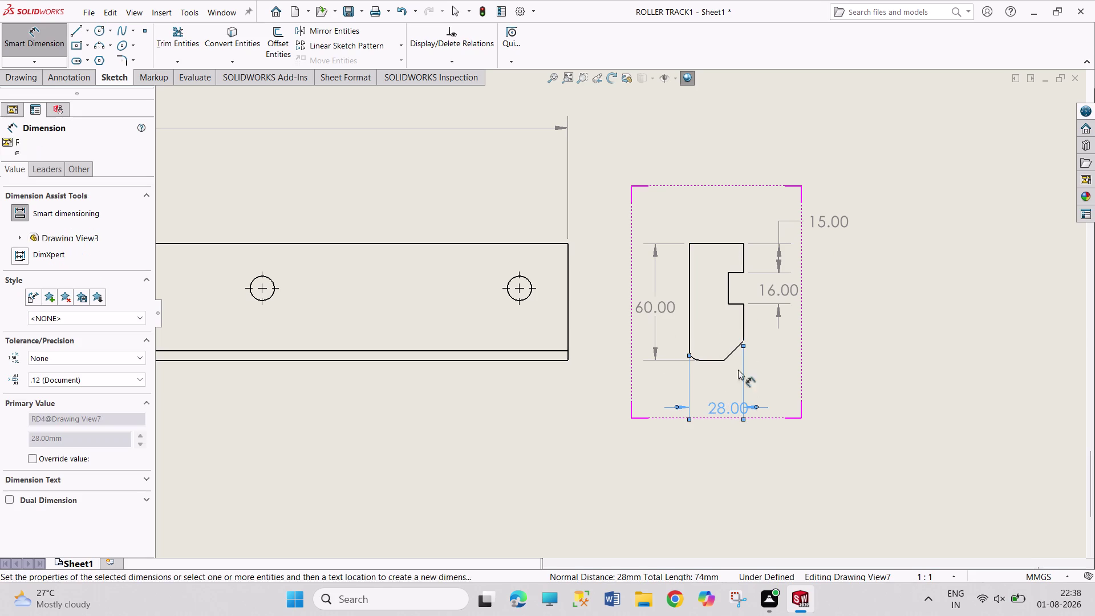
click(729, 285)
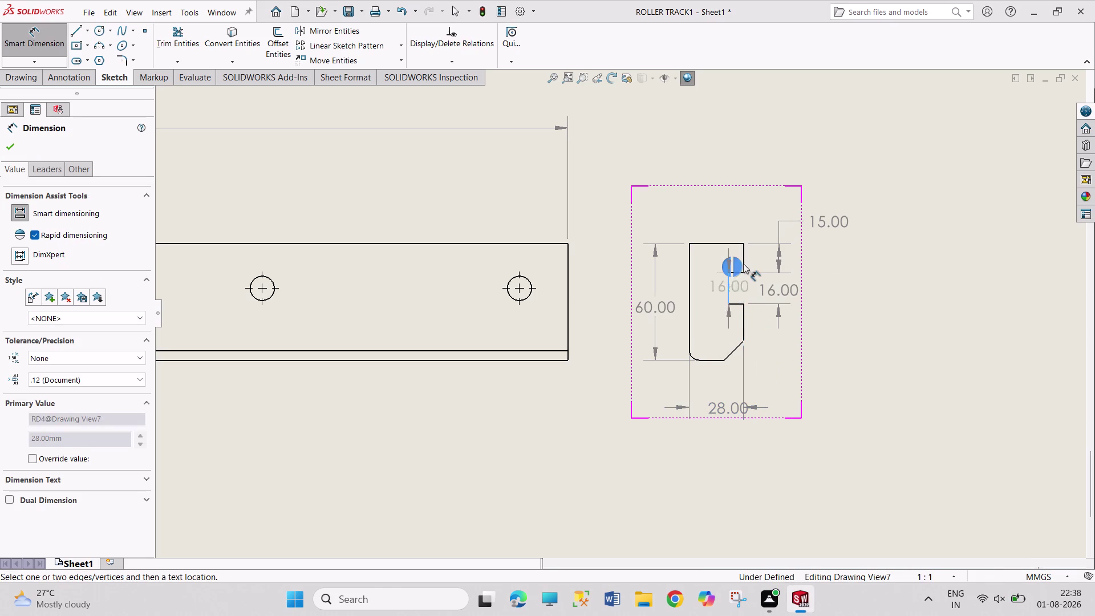
drag(744, 255, 744, 248)
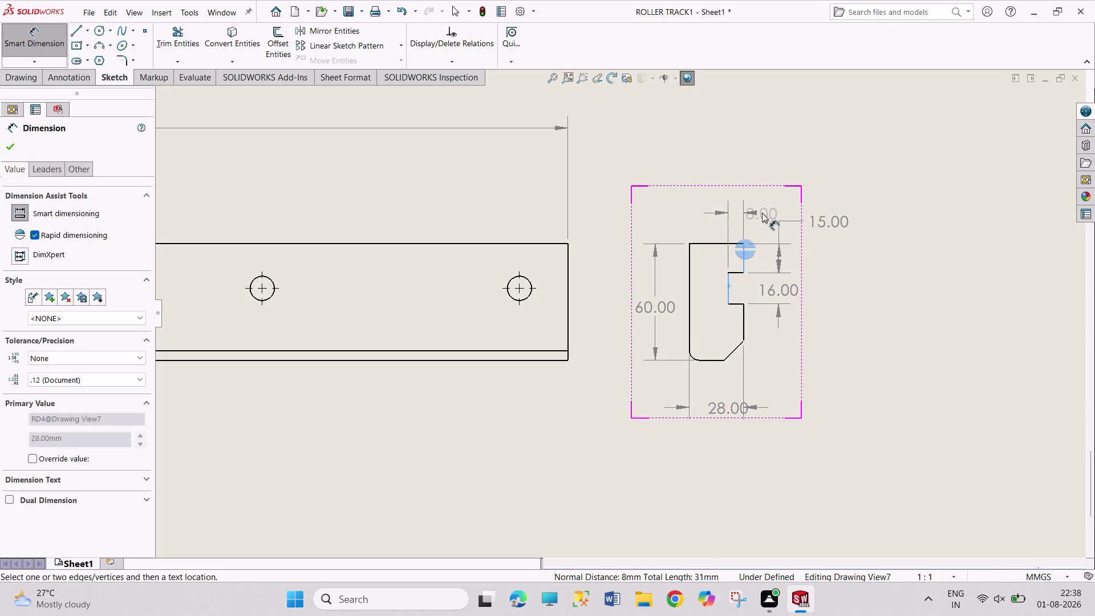
click(782, 208)
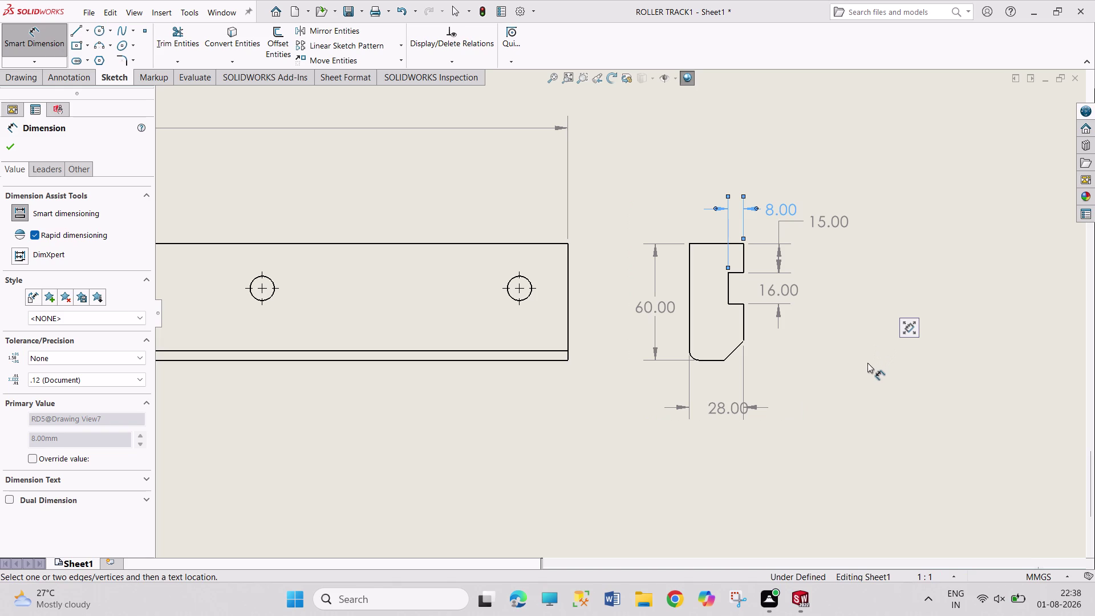
right_click(854, 375)
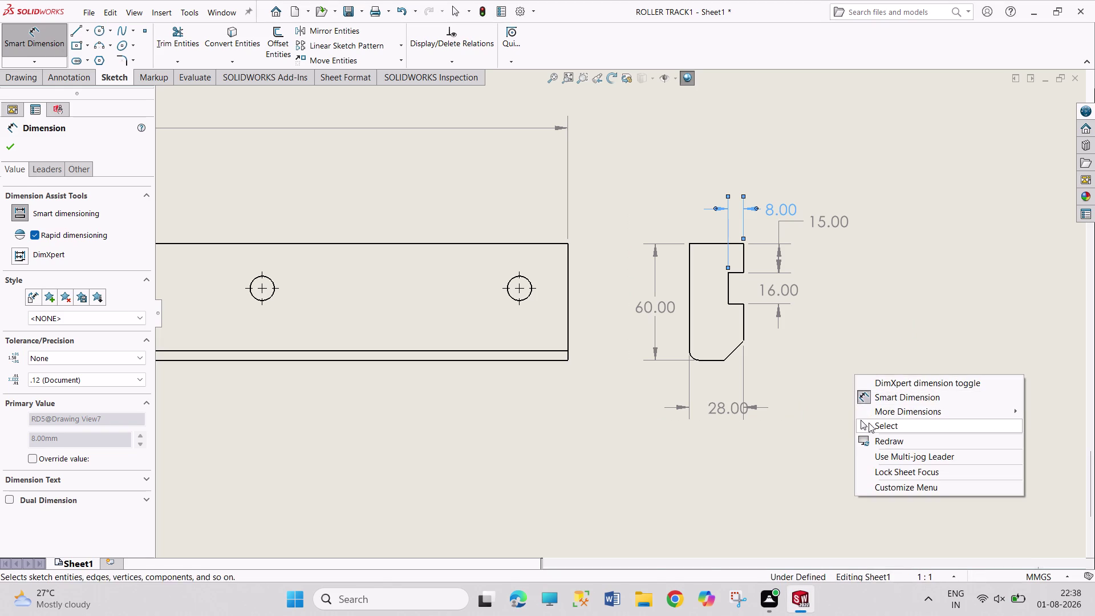
Use Chamfer Dimension to callout the end profile's angled bottom corner as 10.00 X 45°.
click(869, 423)
click(47, 59)
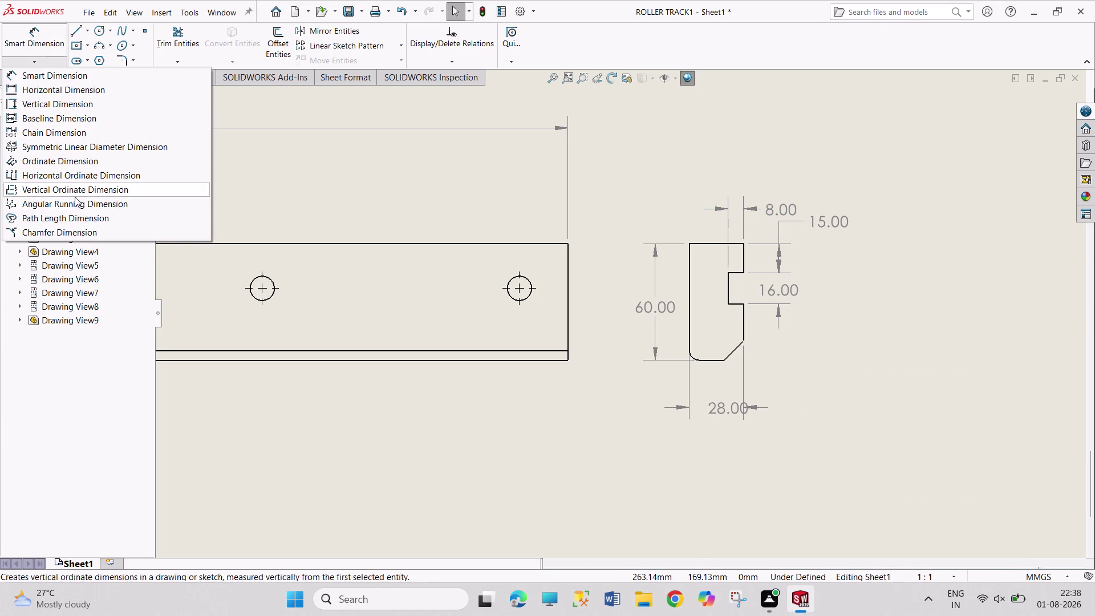
click(77, 235)
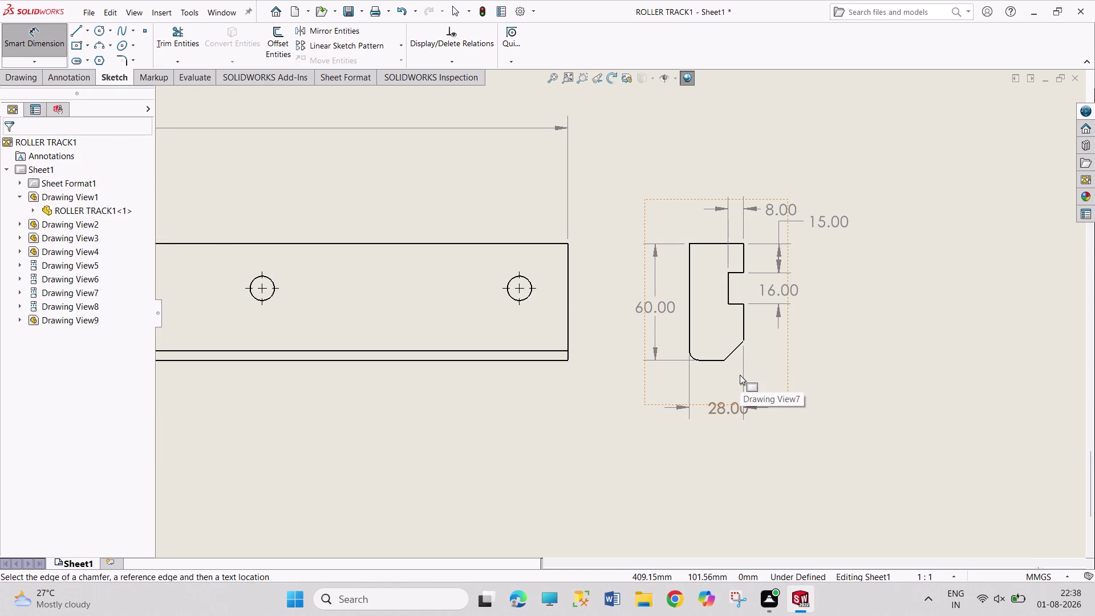
click(734, 352)
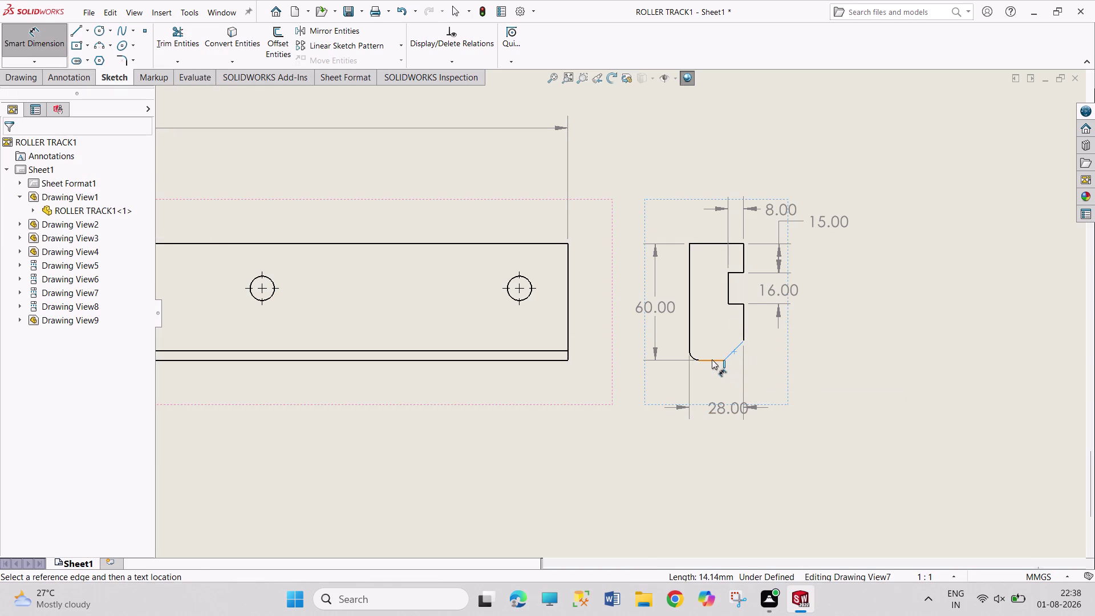
click(712, 360)
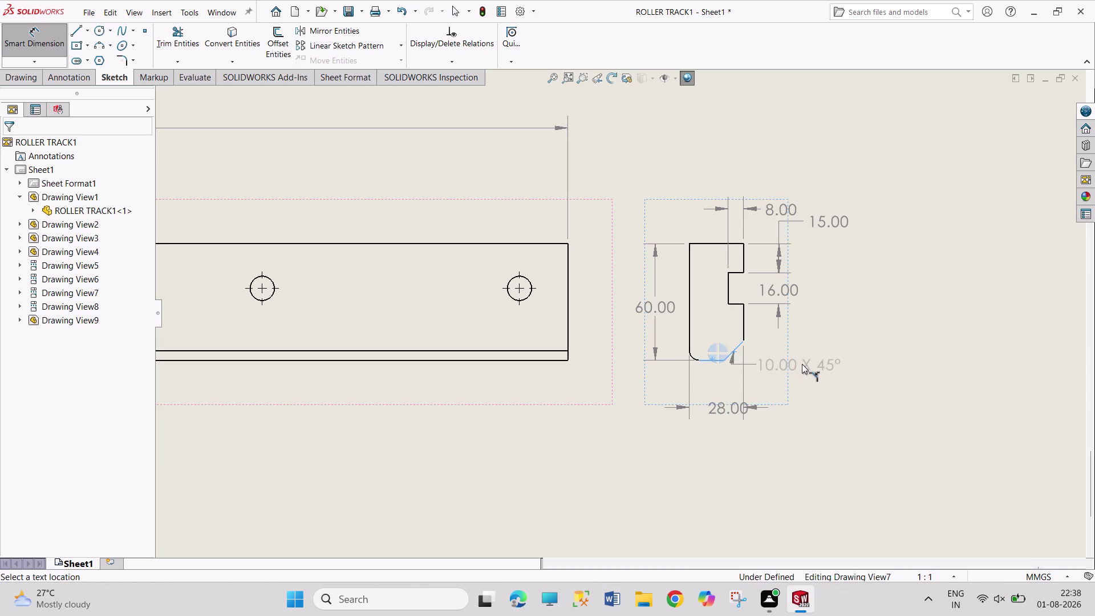
click(803, 363)
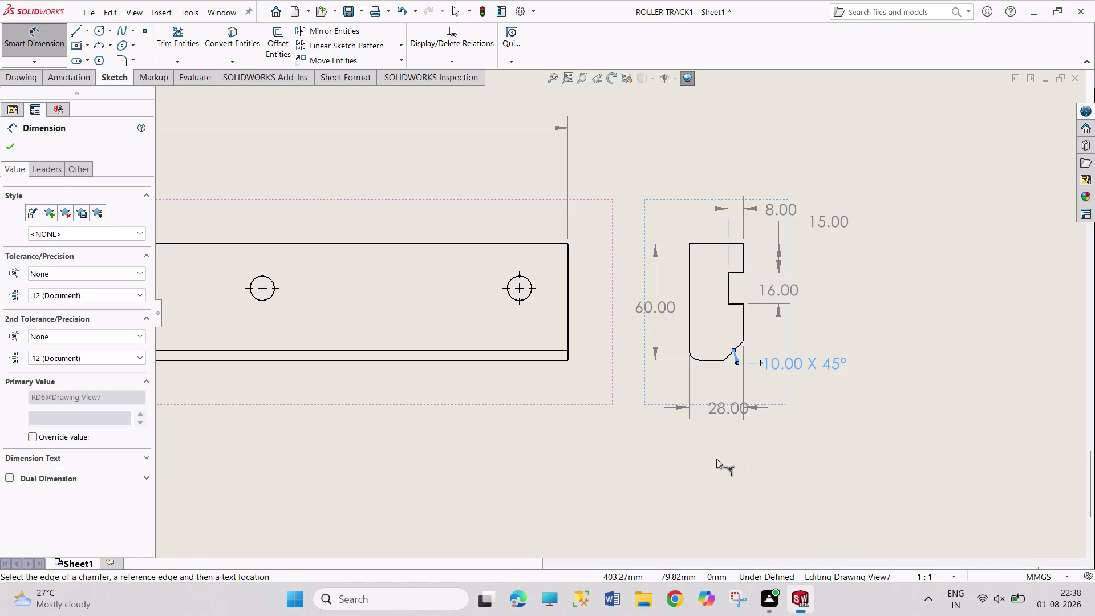
right_click(716, 458)
click(734, 488)
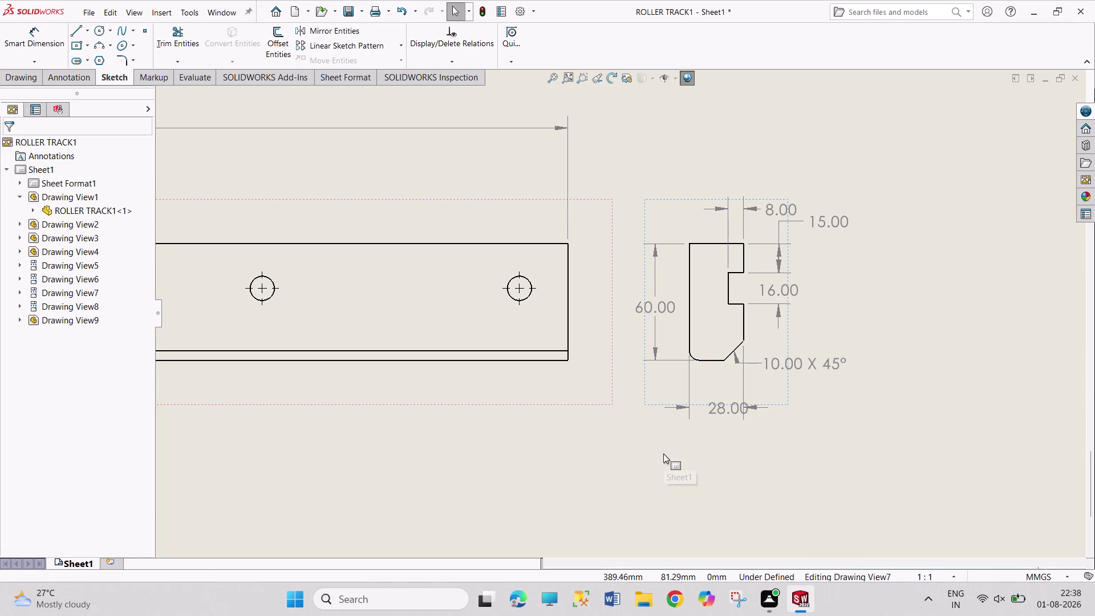
Move to the two-row holed plan view and select its long top edge for dimensioning.
scroll(up, 3)
scroll(up, 3)
scroll(up, 3)
scroll(down, 3)
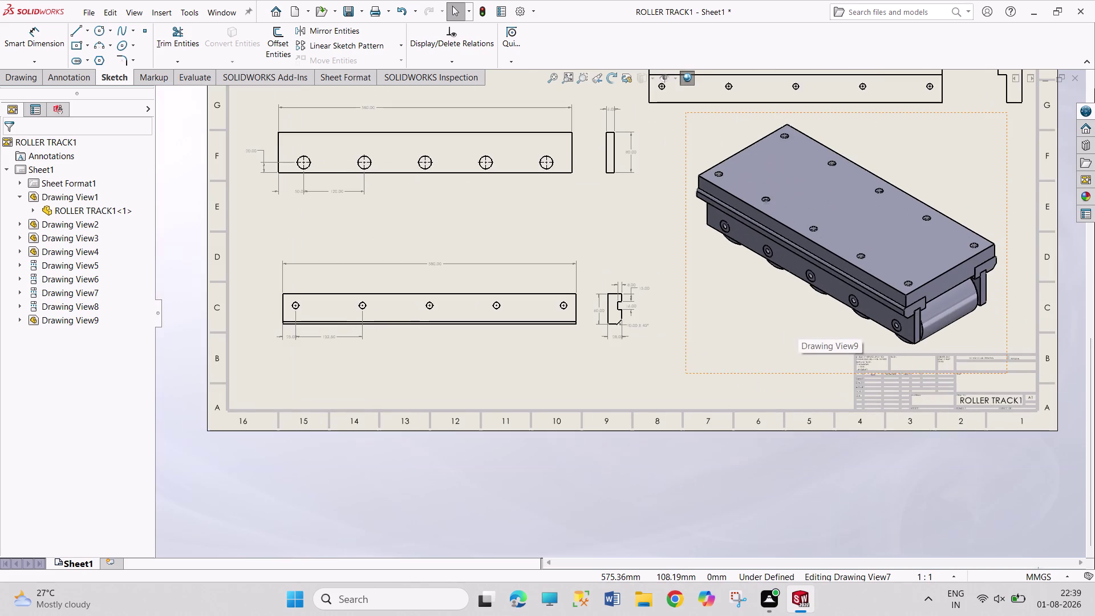
scroll(up, 3)
scroll(up, 3)
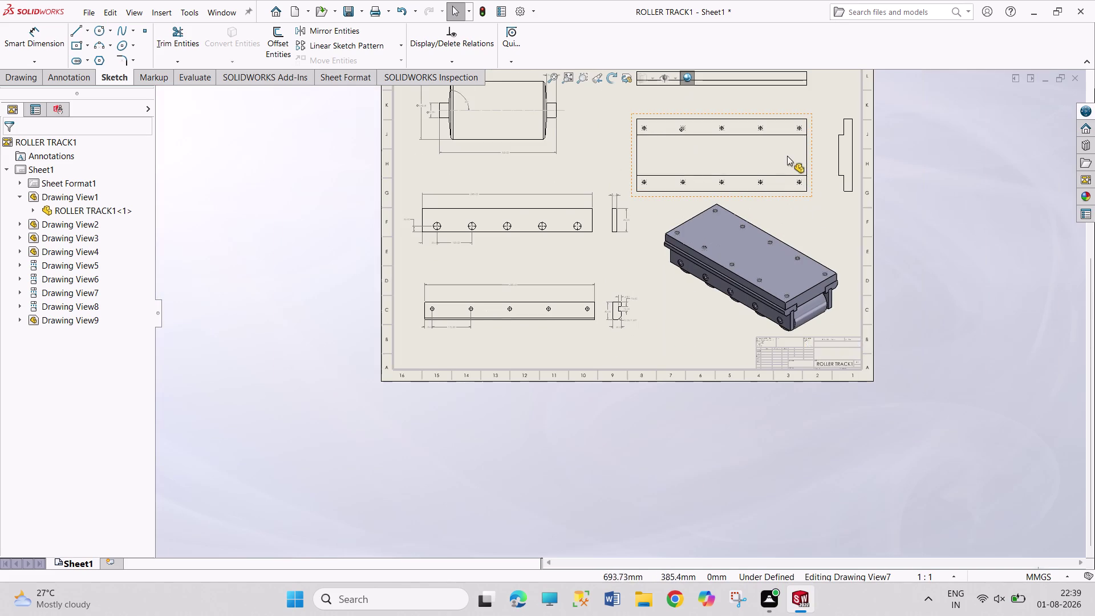
scroll(down, 3)
scroll(up, 3)
scroll(down, 3)
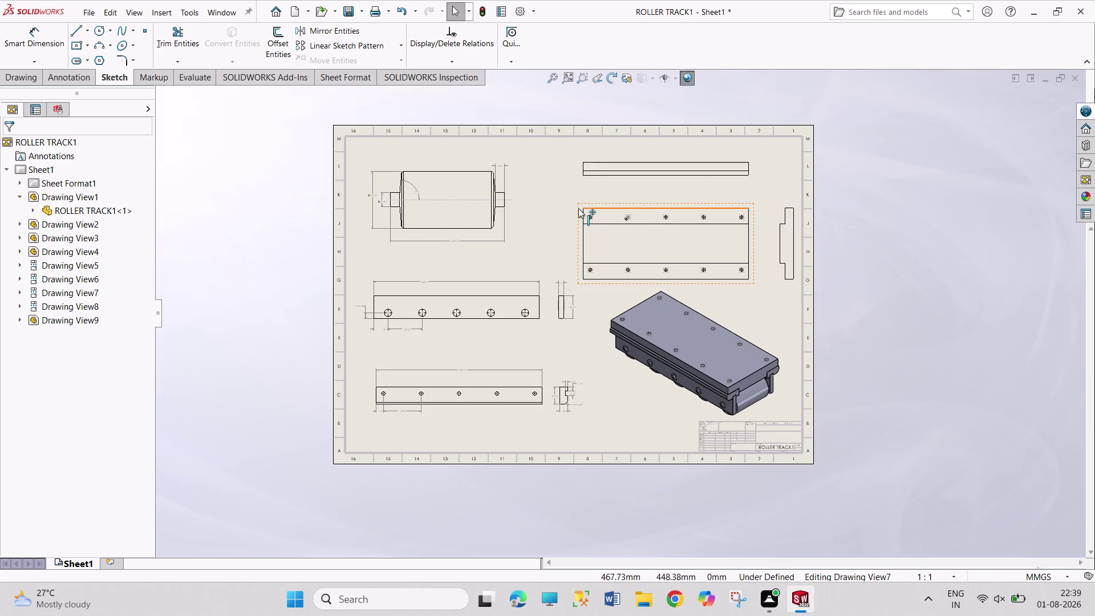
right_drag(559, 207, 560, 201)
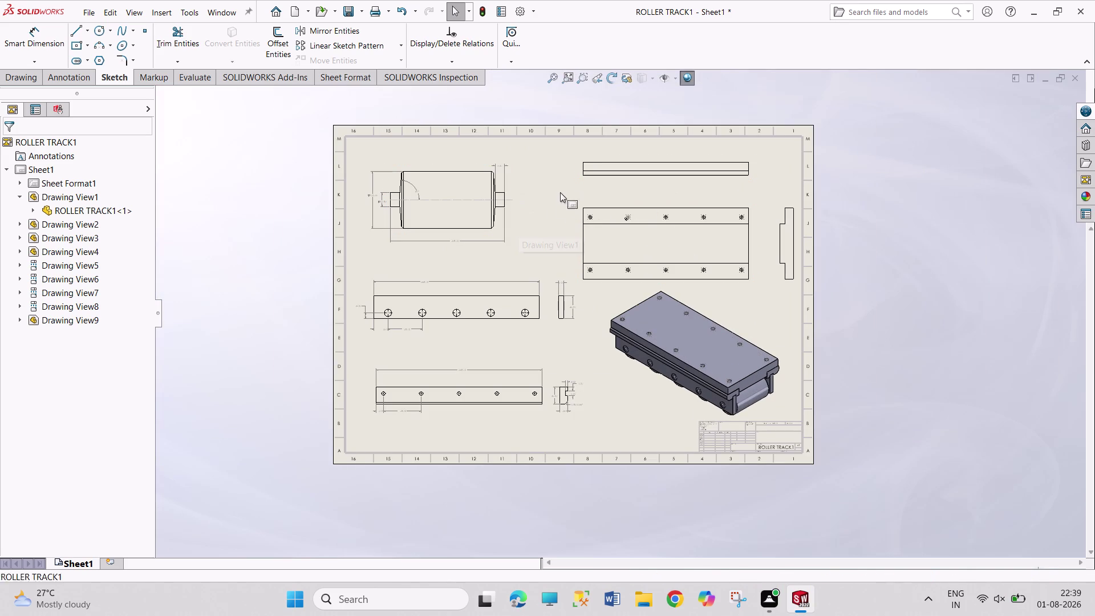
right_drag(560, 201, 569, 110)
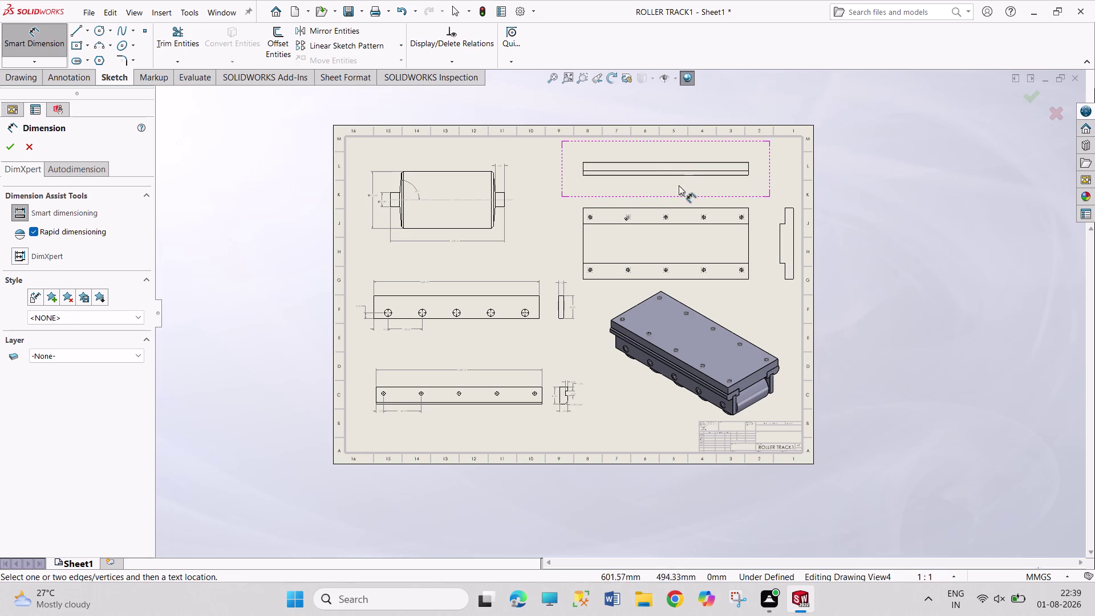
click(668, 207)
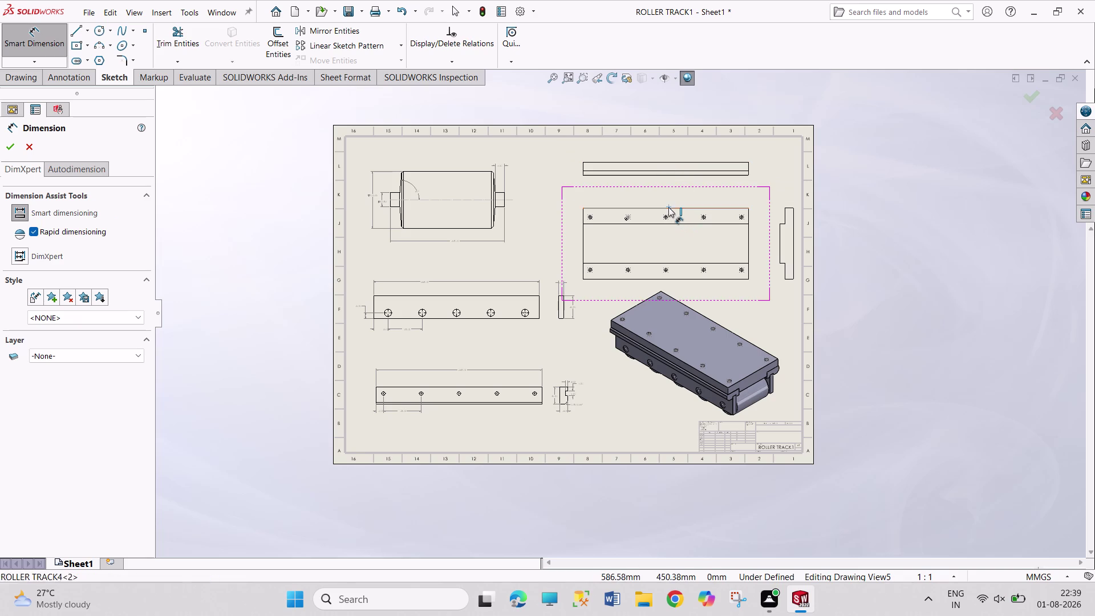
click(668, 188)
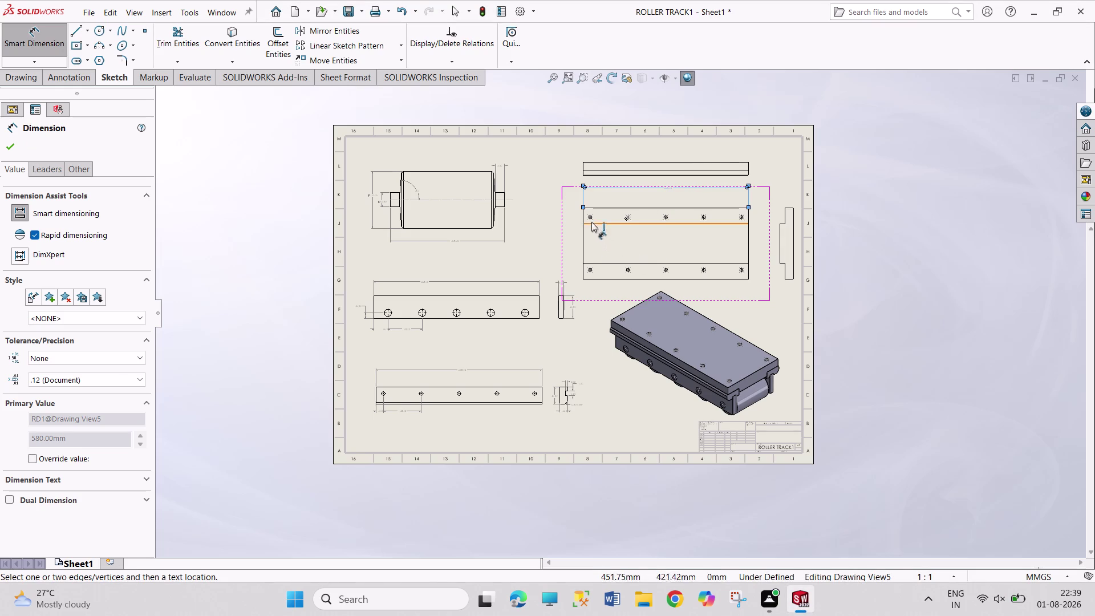
scroll(down, 3)
scroll(down, 3)
scroll(down, 3)
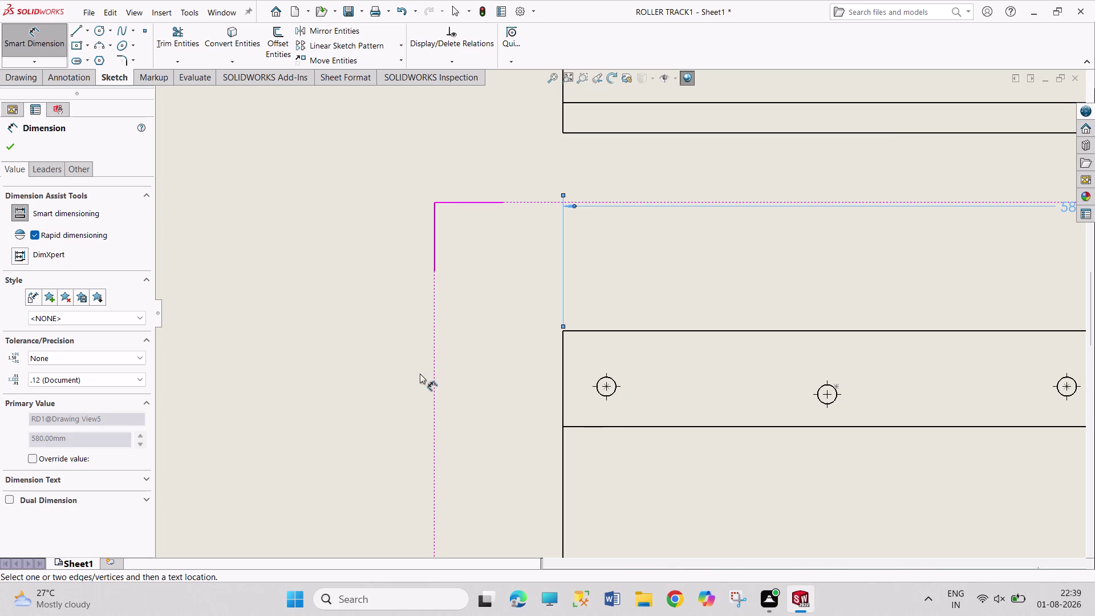
Place the 580 mm length, the 25 mm first-hole offset and the first-two-holes spacing.
click(562, 395)
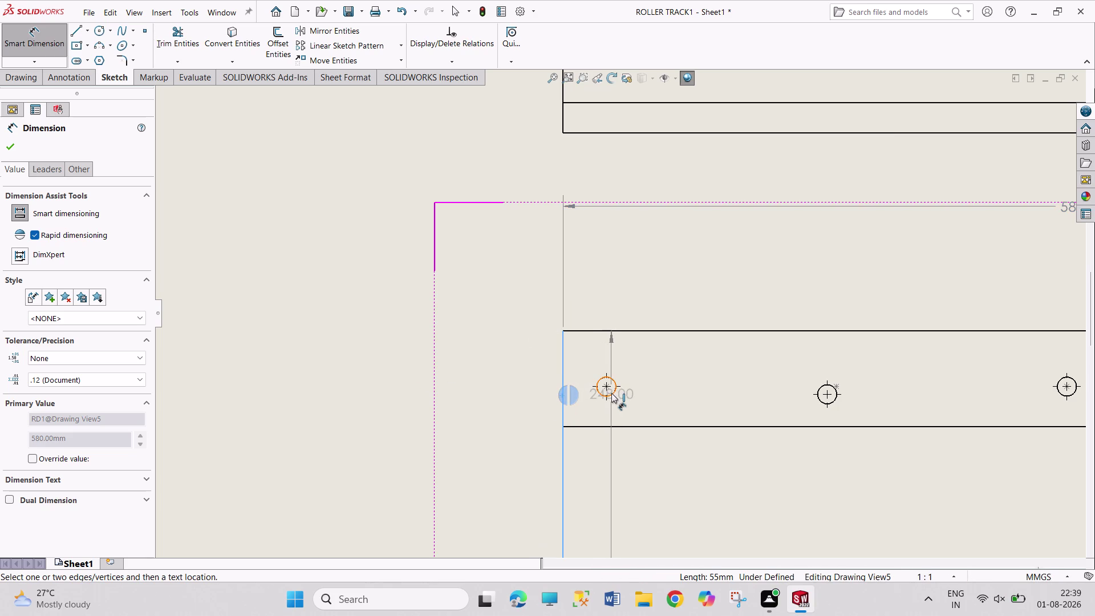
click(611, 393)
click(631, 307)
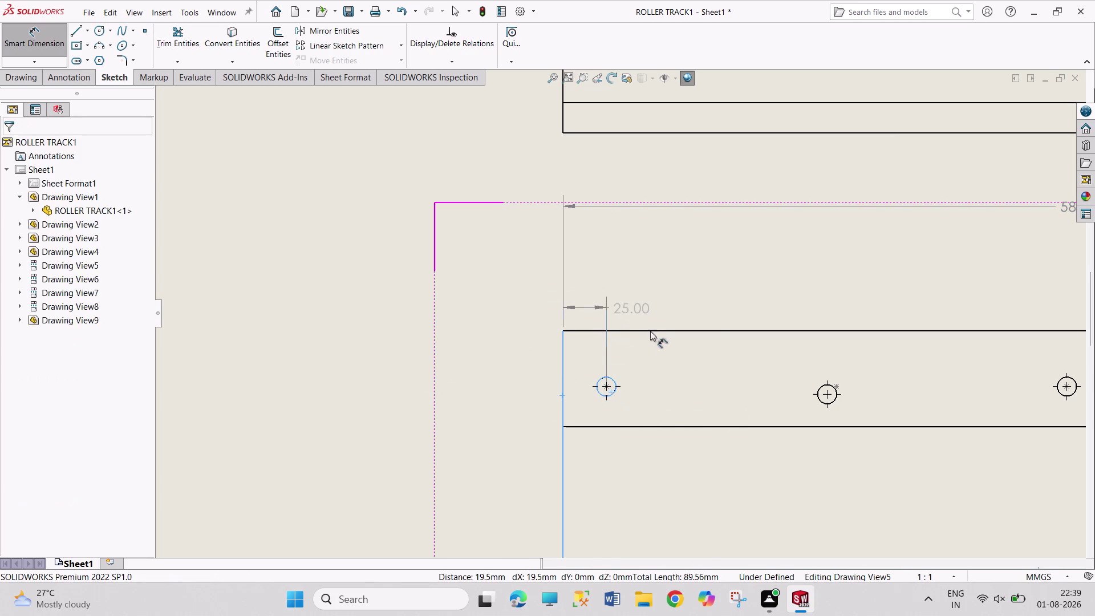
click(615, 390)
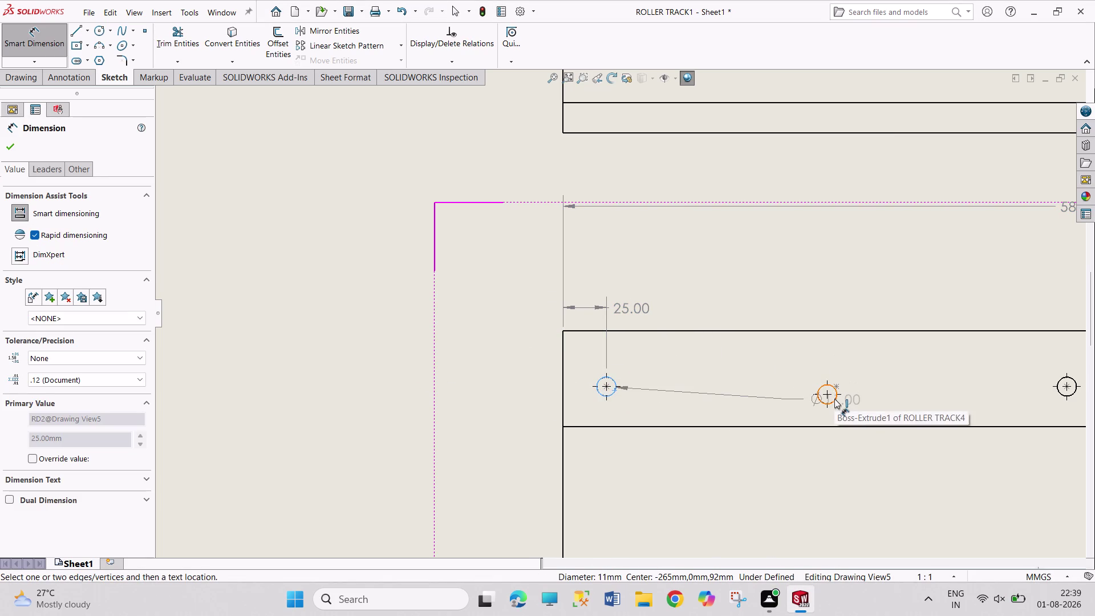
drag(834, 398, 832, 387)
click(805, 288)
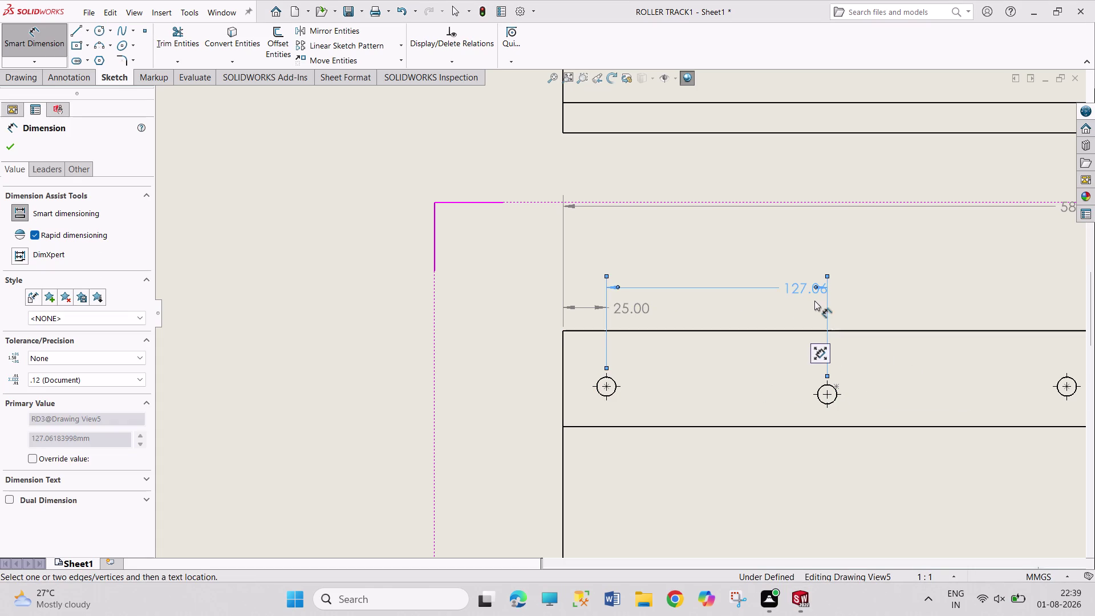
Delete the 127.06 spacing dimension, declining the accidental deletion of the plate view.
right_click(809, 287)
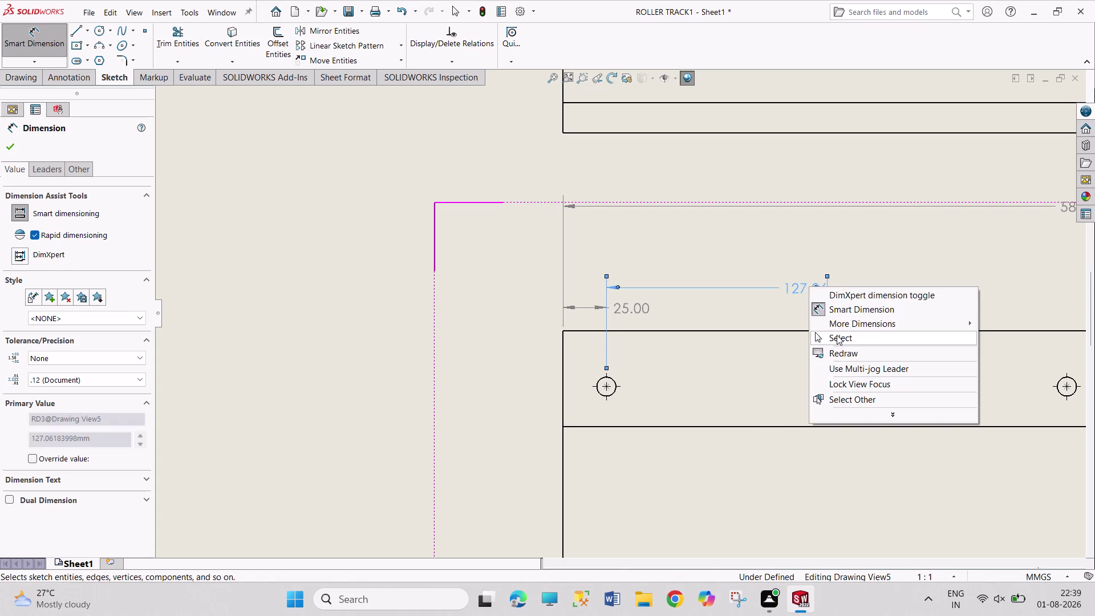
click(837, 335)
right_click(806, 282)
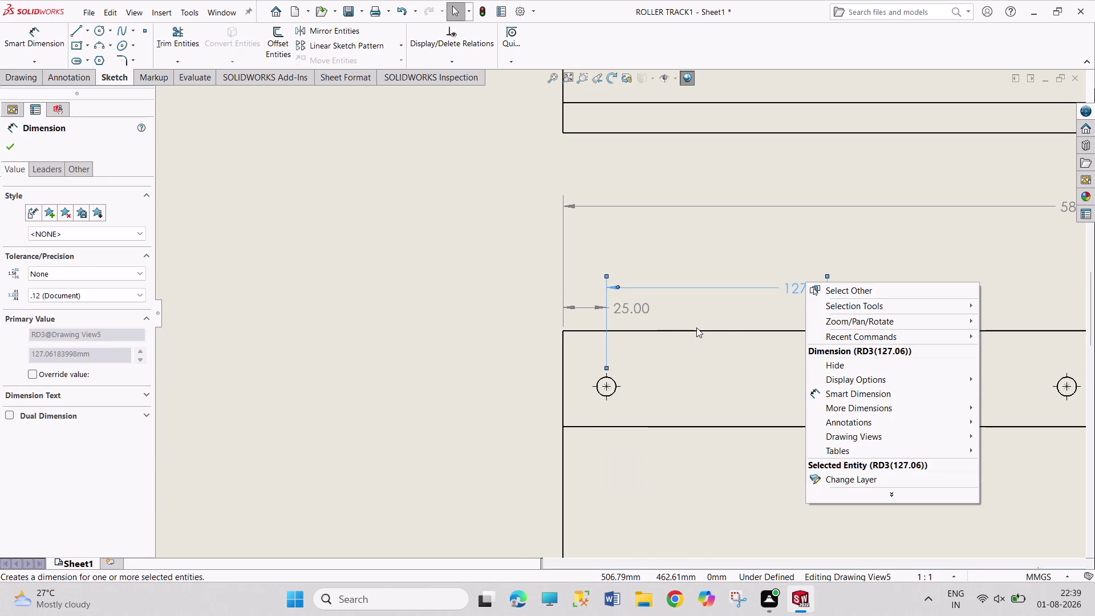
click(728, 331)
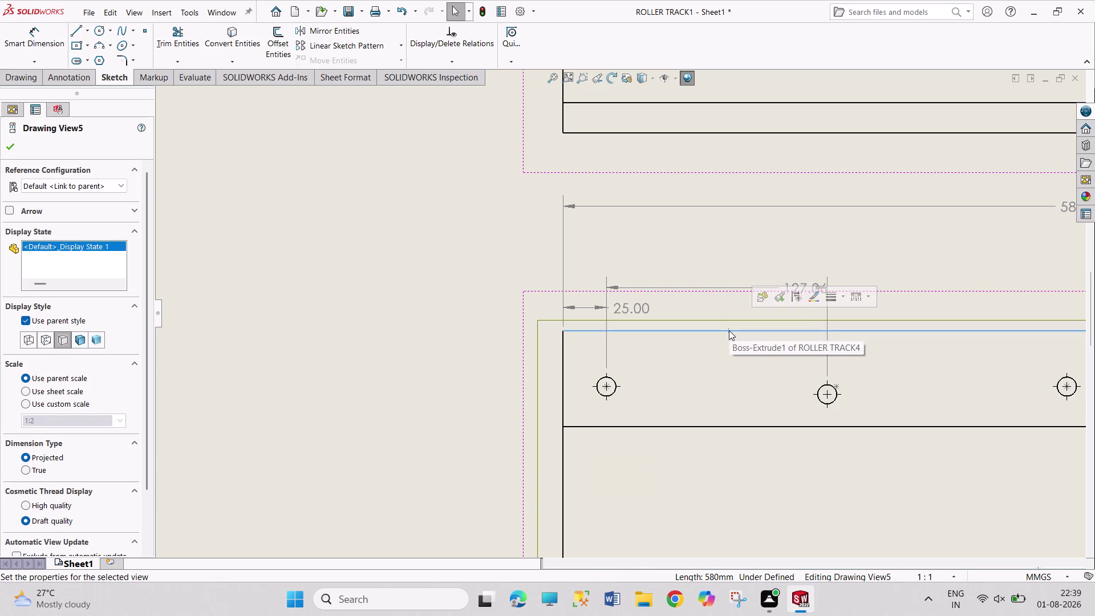
key(Delete)
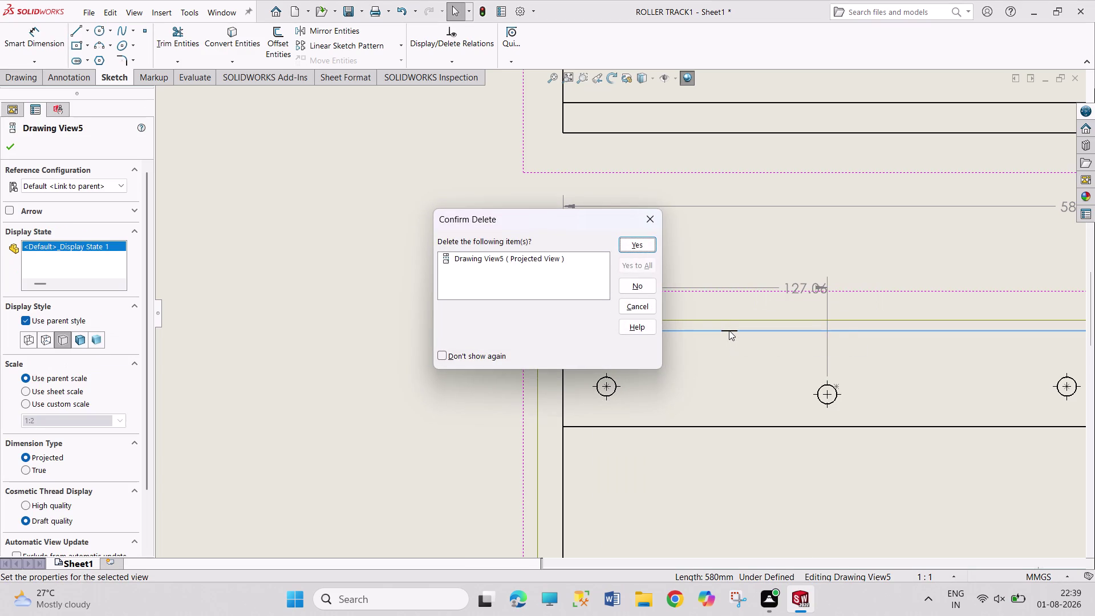
click(641, 286)
click(804, 284)
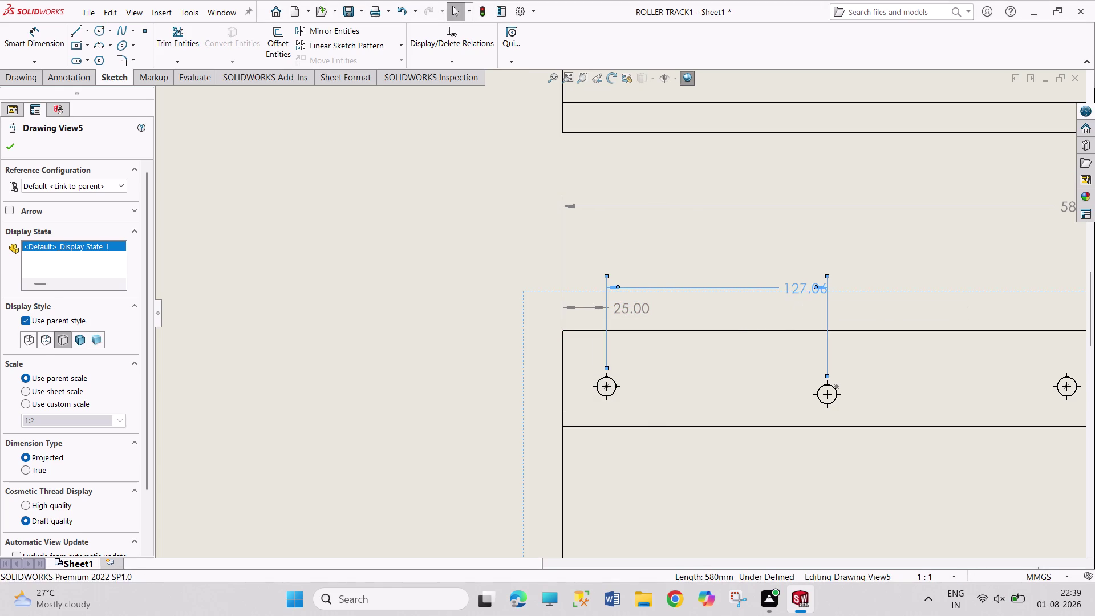
key(Delete)
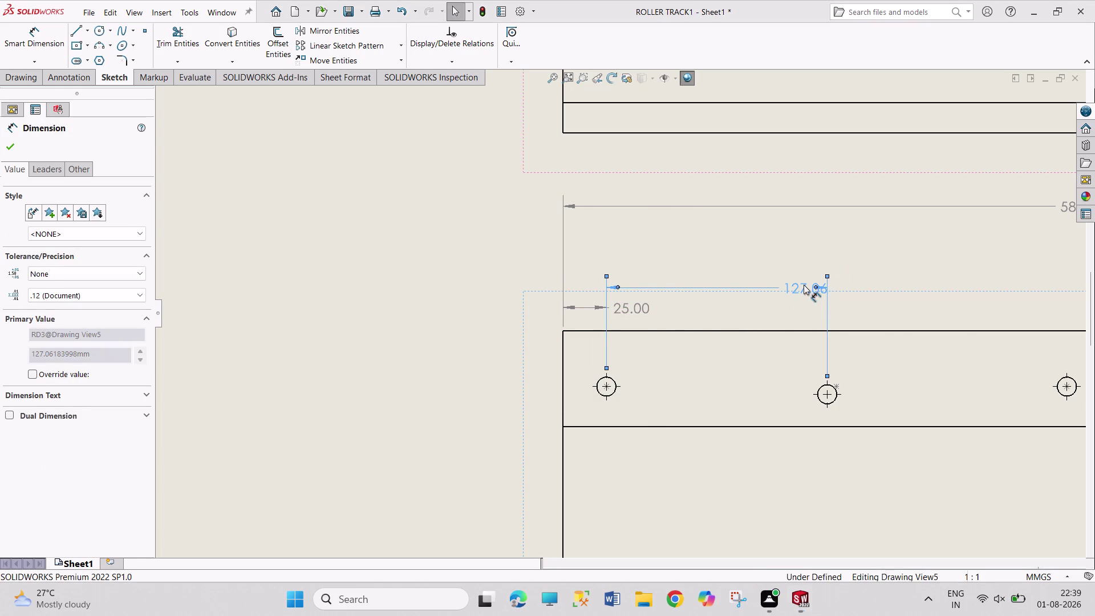
Dimension the first two holes' 132.50 spacing above the plate view.
scroll(up, 3)
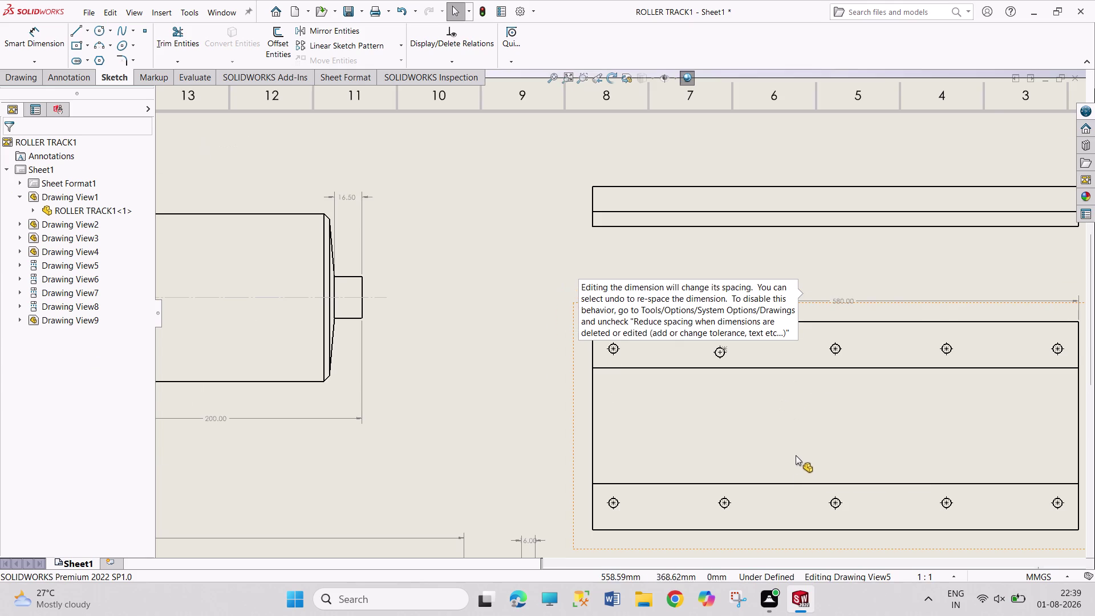
scroll(up, 3)
scroll(down, 3)
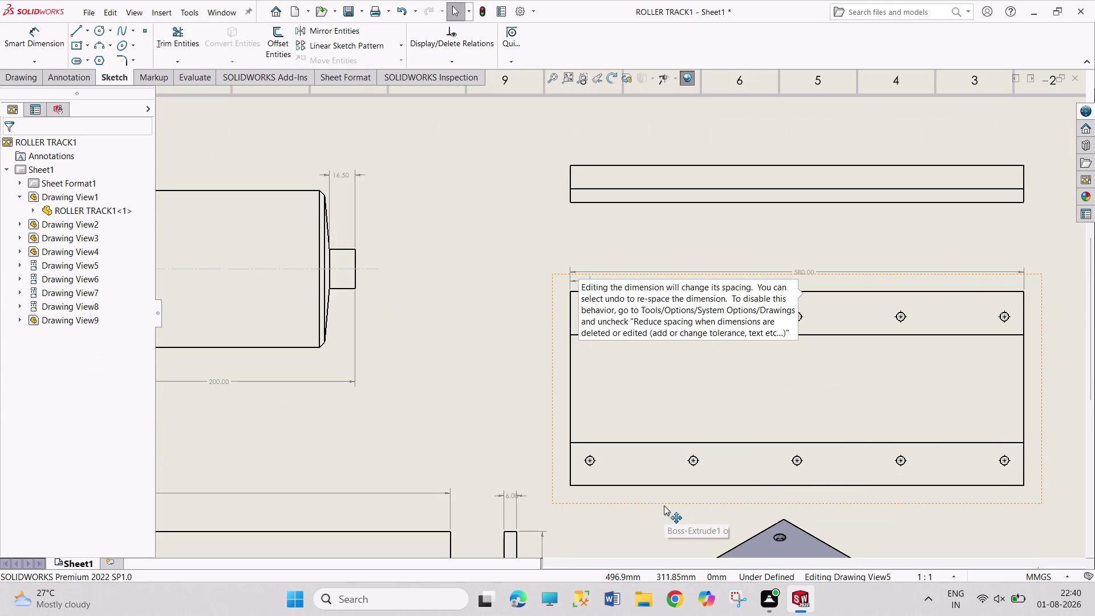
right_drag(665, 517, 674, 425)
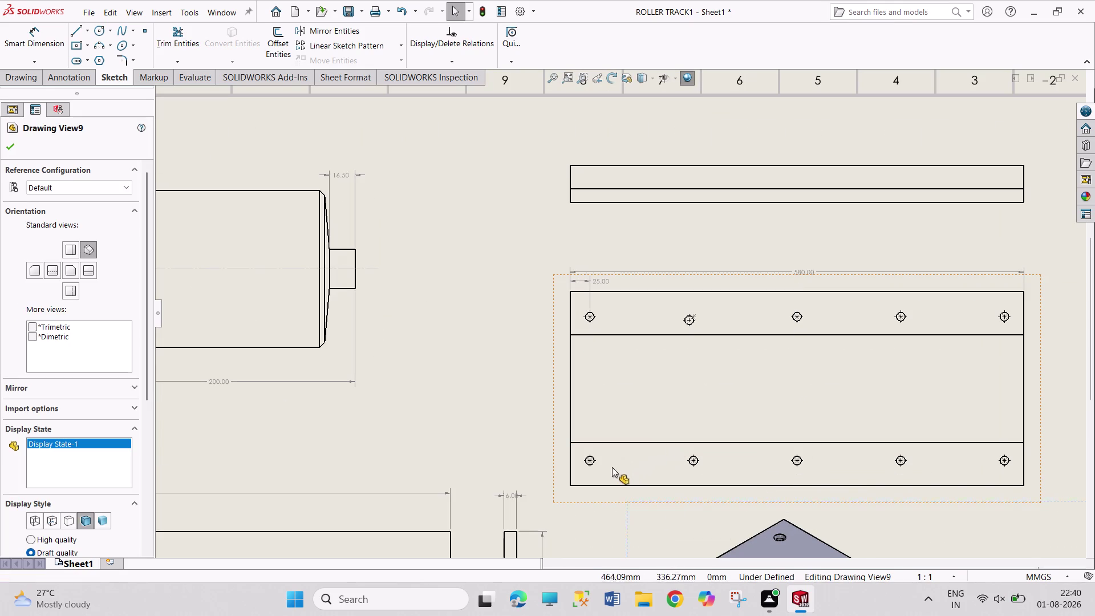
scroll(down, 3)
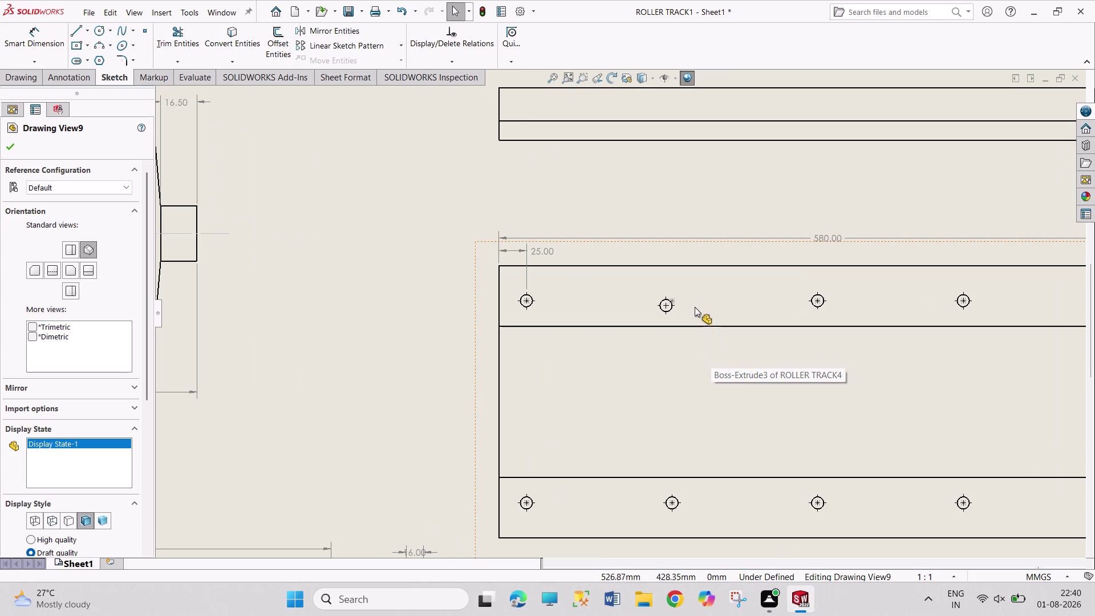
scroll(down, 3)
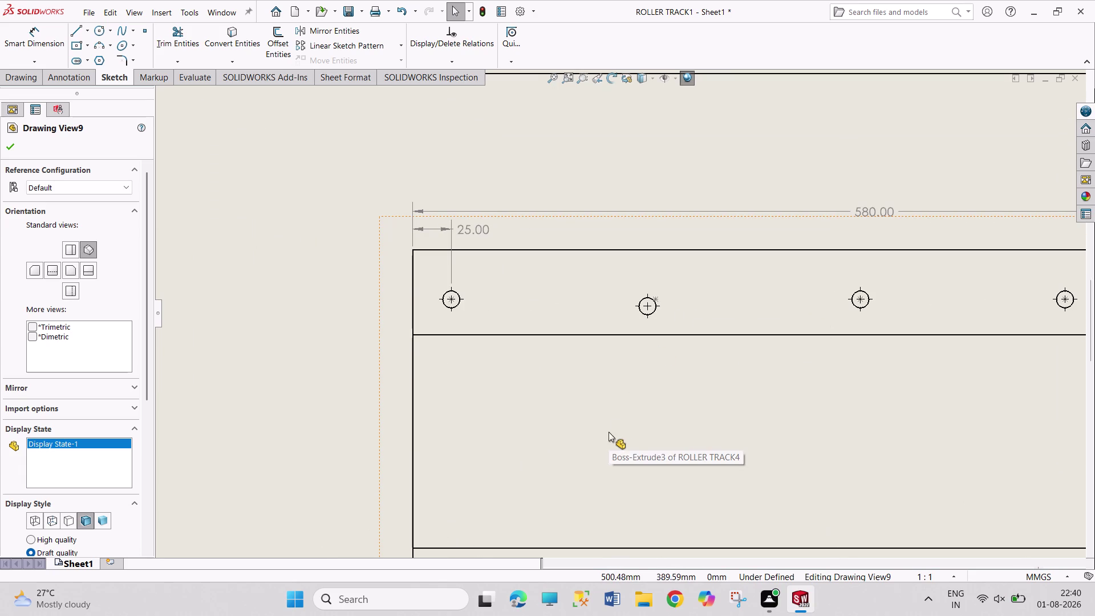
right_drag(609, 432, 608, 299)
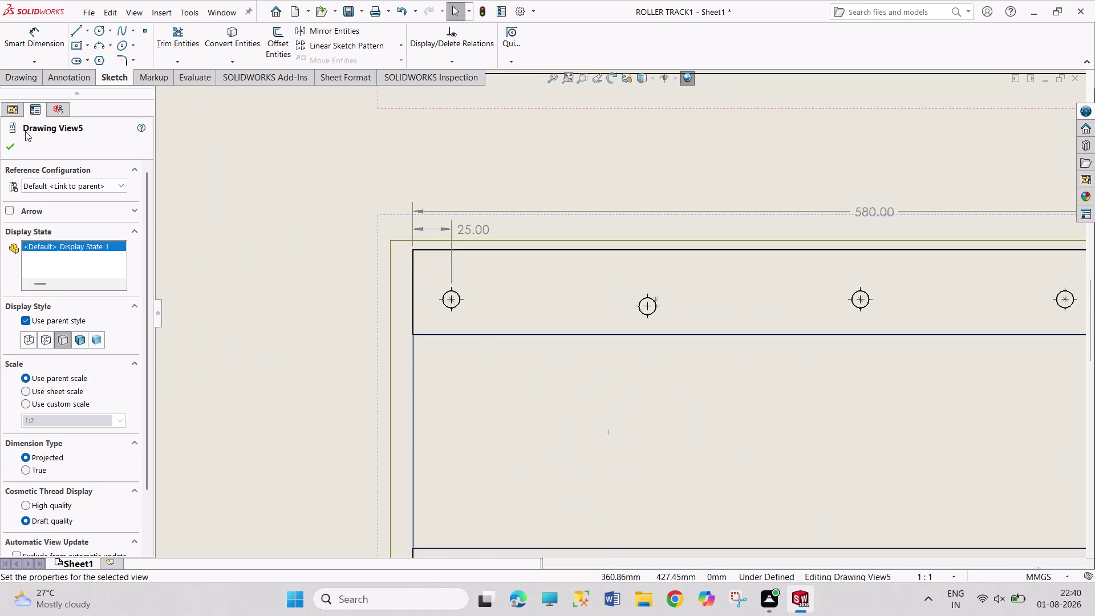
click(4, 149)
right_drag(311, 409, 320, 269)
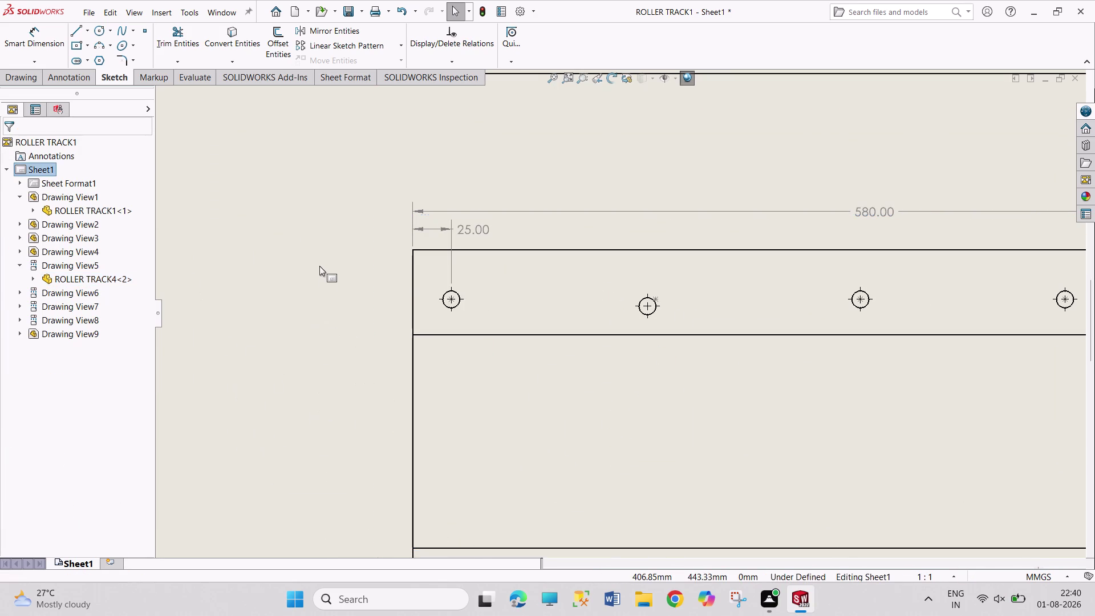
right_drag(320, 347, 315, 213)
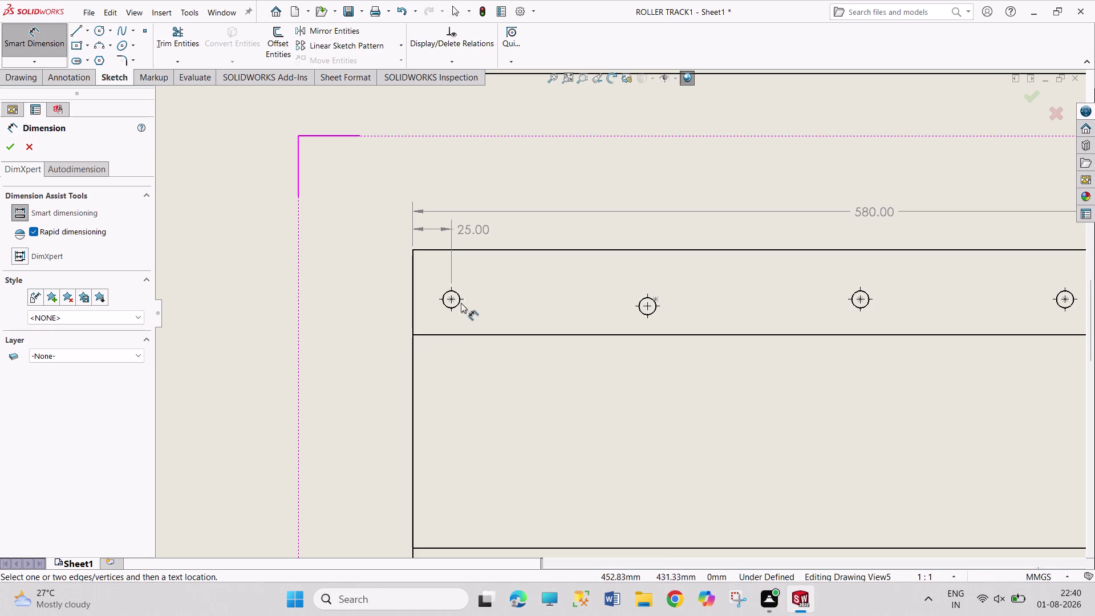
click(453, 296)
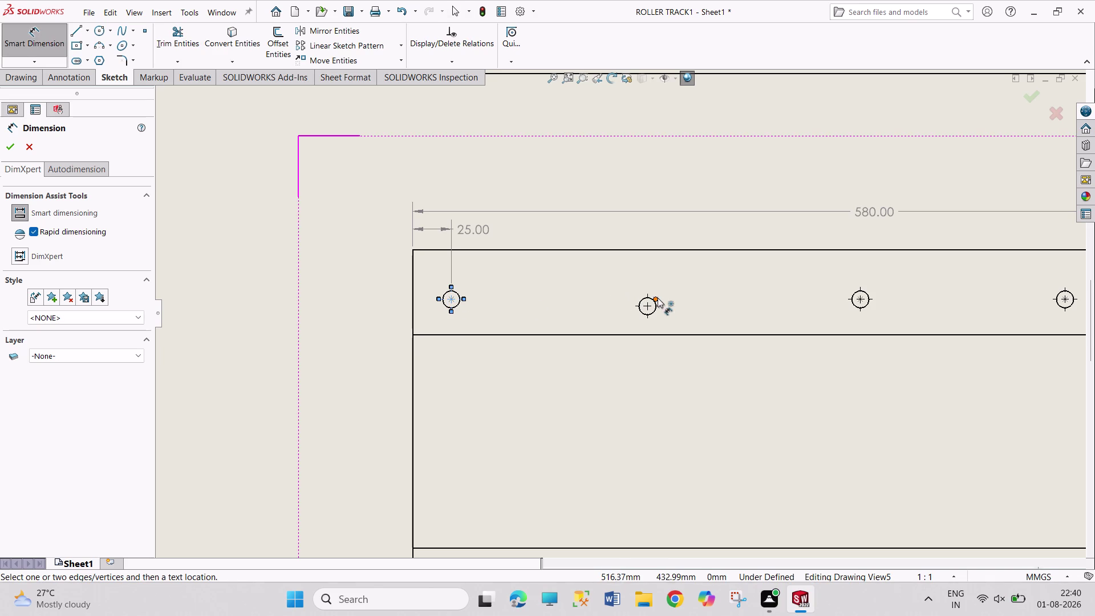
click(658, 298)
click(596, 193)
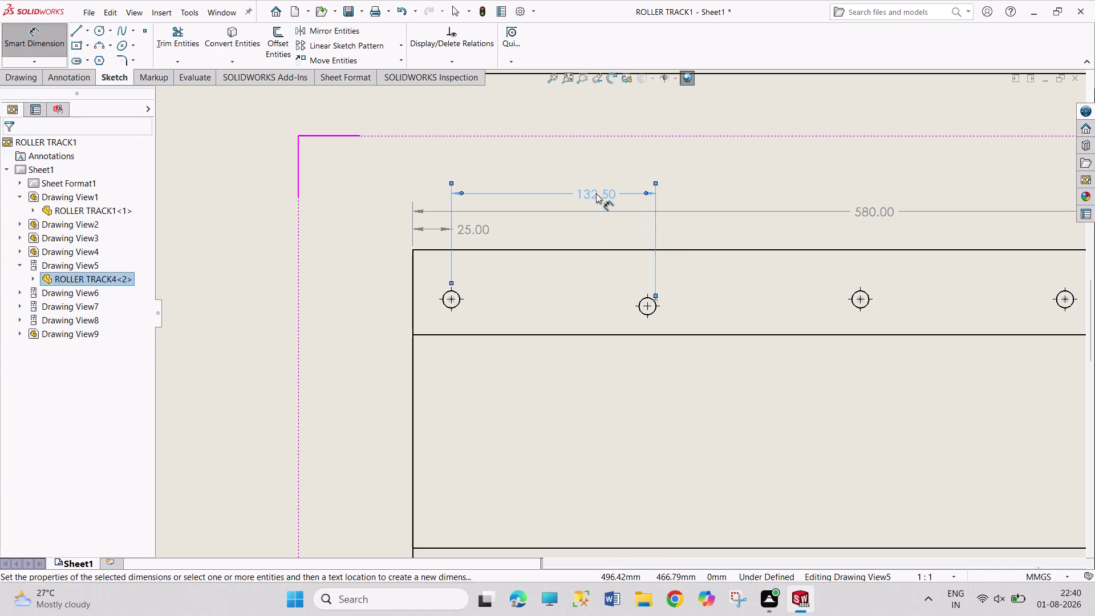
right_click(708, 183)
Dimension the stepped side view's vertical step edge as 138.00.
click(723, 232)
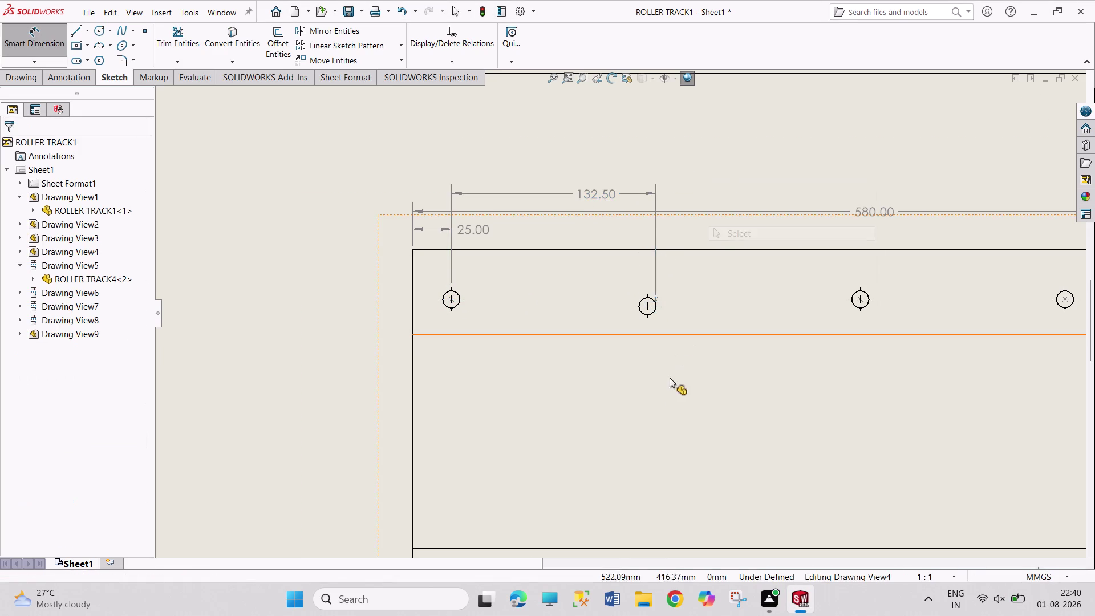
scroll(up, 3)
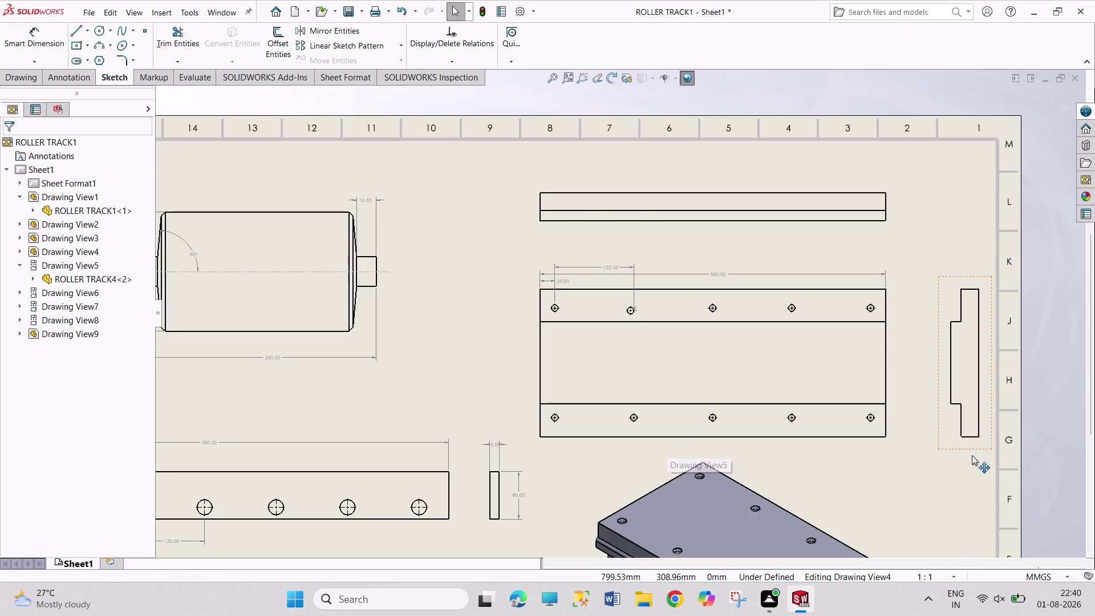
right_drag(936, 472, 912, 352)
right_drag(912, 397, 887, 271)
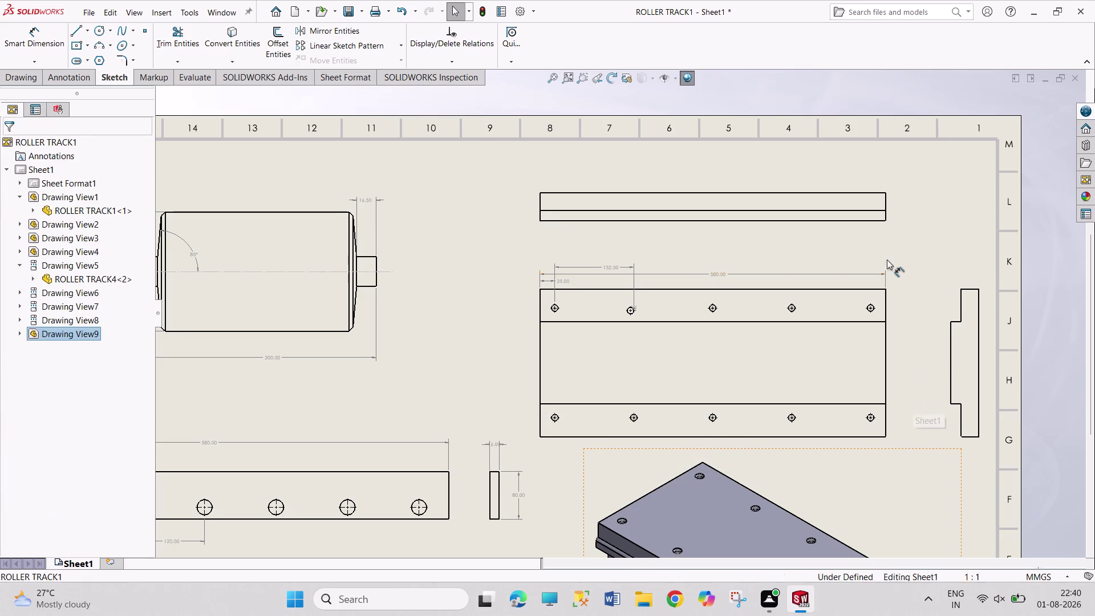
right_drag(887, 271, 887, 257)
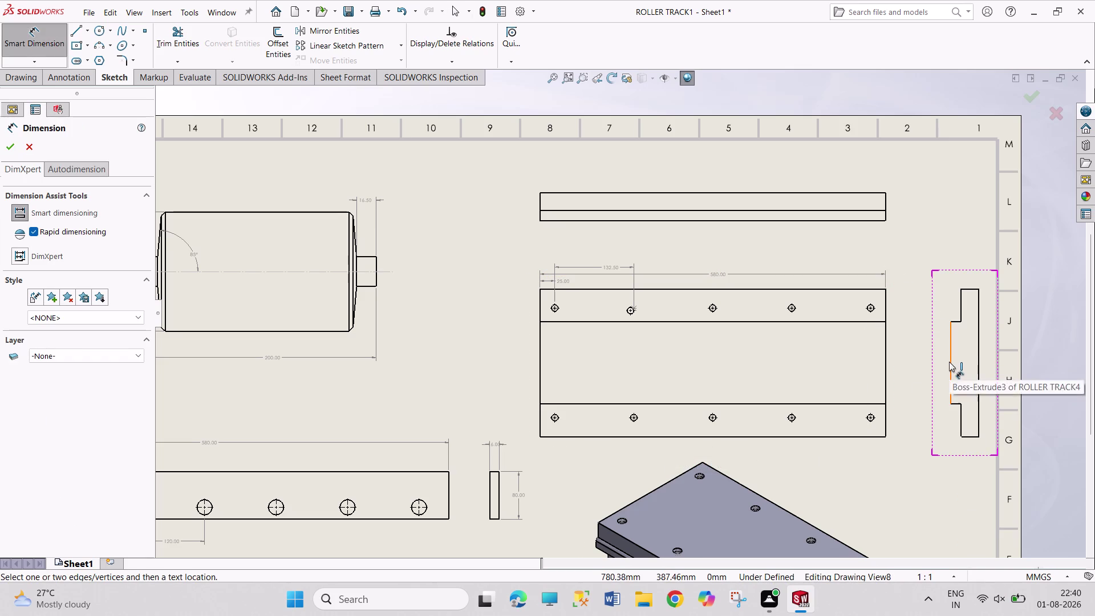
click(949, 362)
click(928, 363)
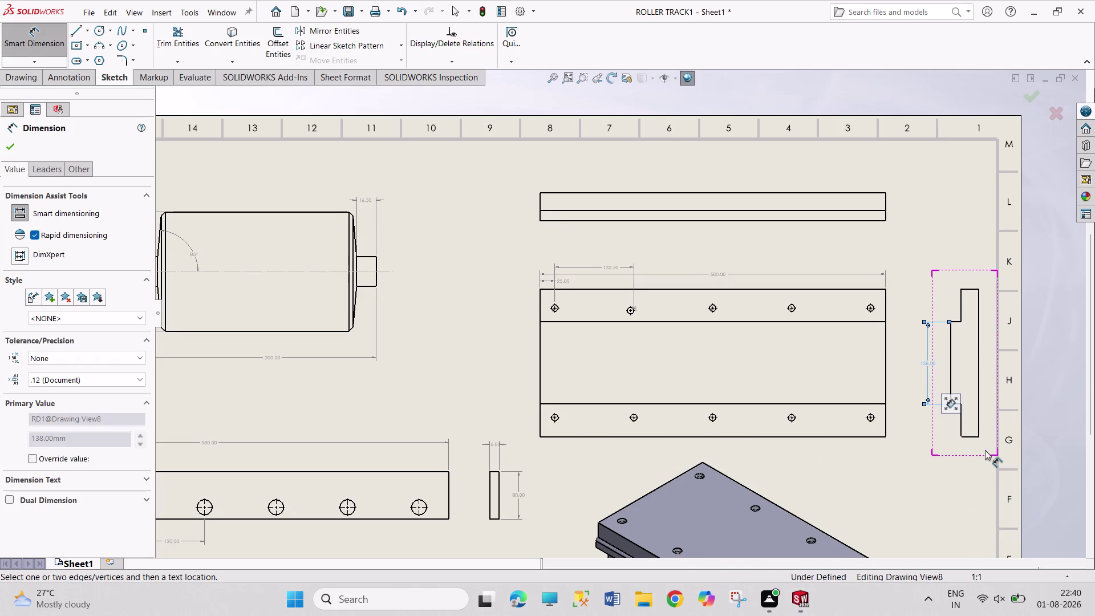
Add a 47.37 bottom width dimension to the side view, then delete it.
click(953, 376)
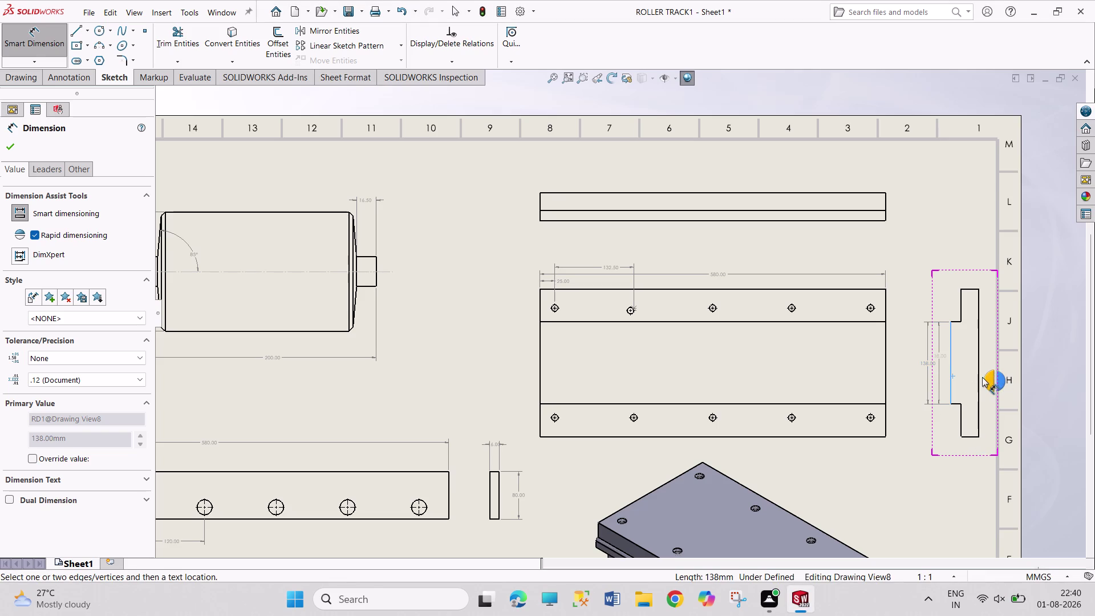
click(978, 375)
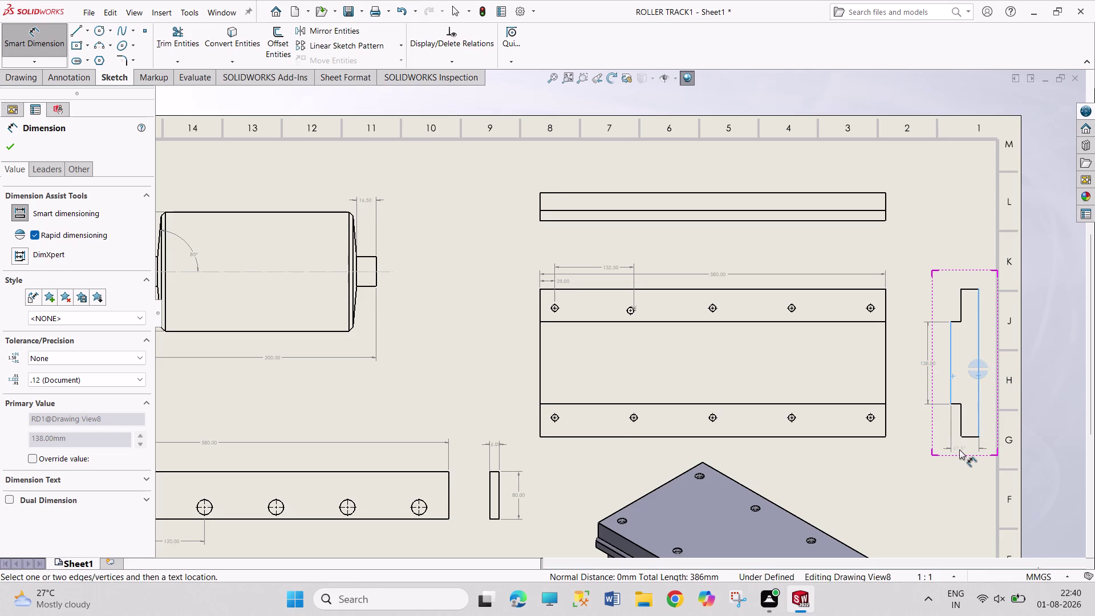
click(961, 452)
scroll(down, 3)
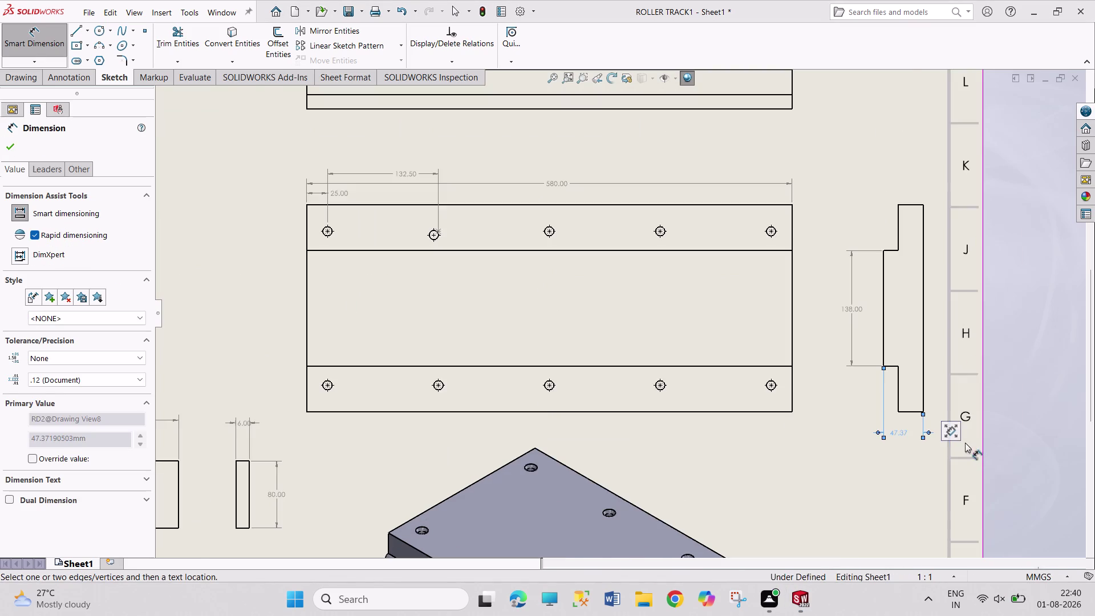
scroll(down, 3)
scroll(down, 3)
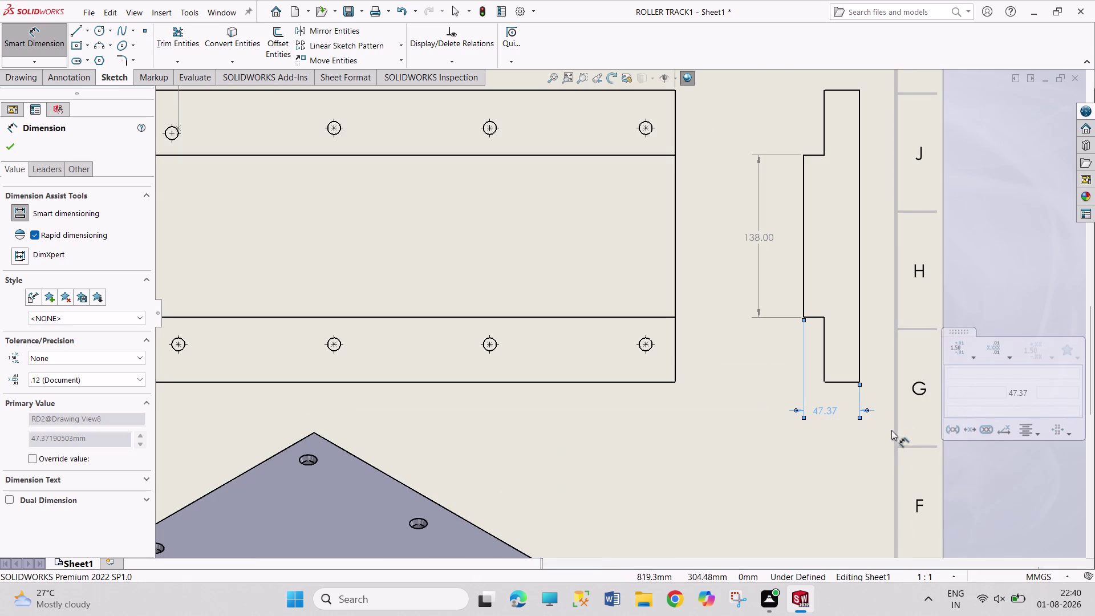
right_click(834, 448)
click(851, 497)
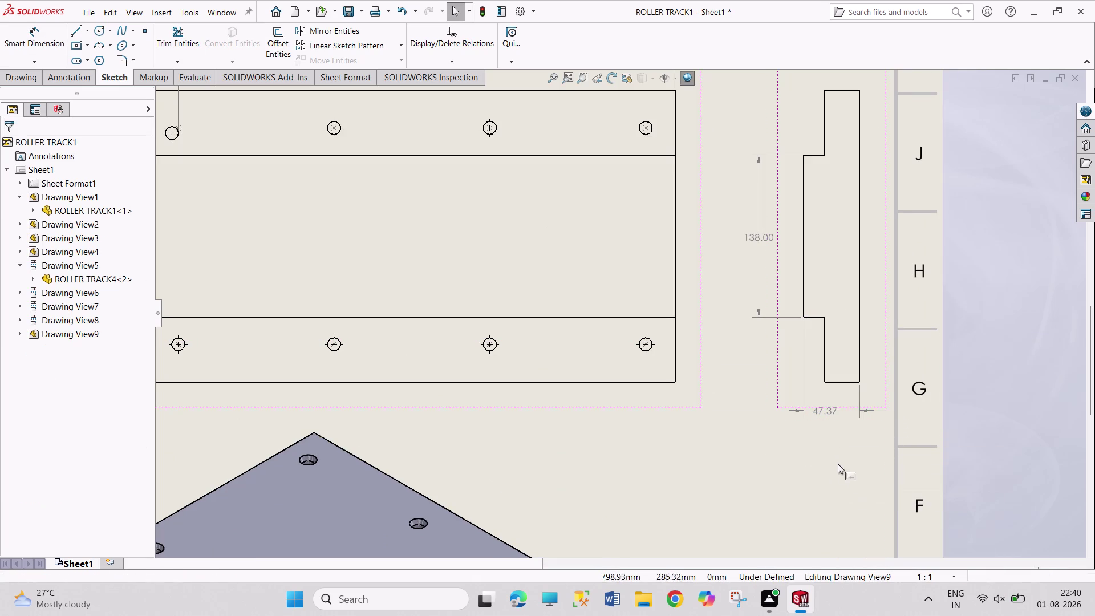
right_click(822, 412)
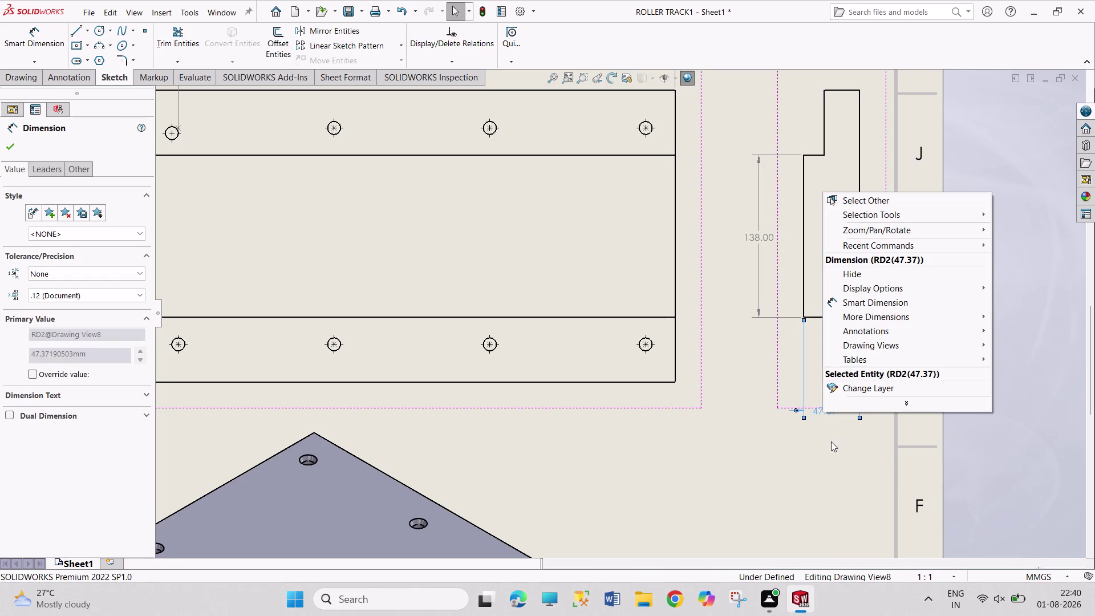
click(808, 403)
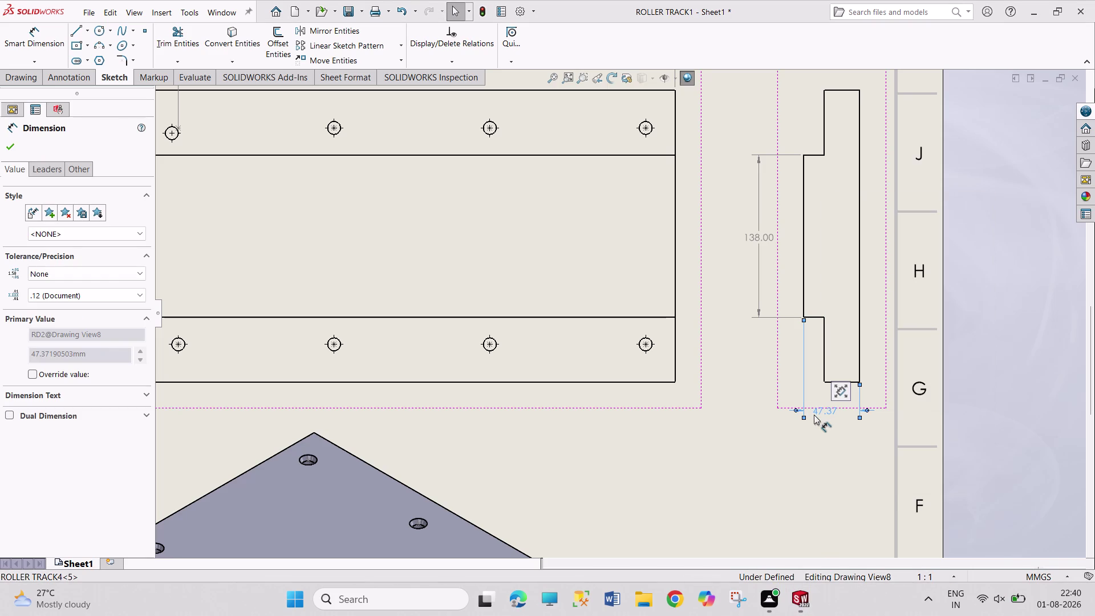
key(Delete)
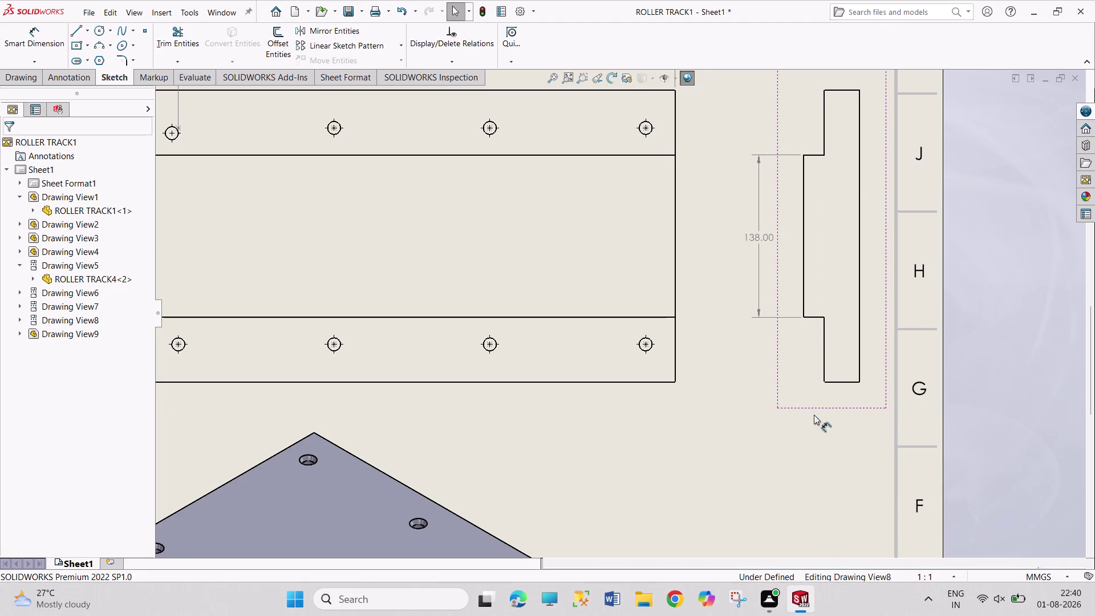
scroll(up, 3)
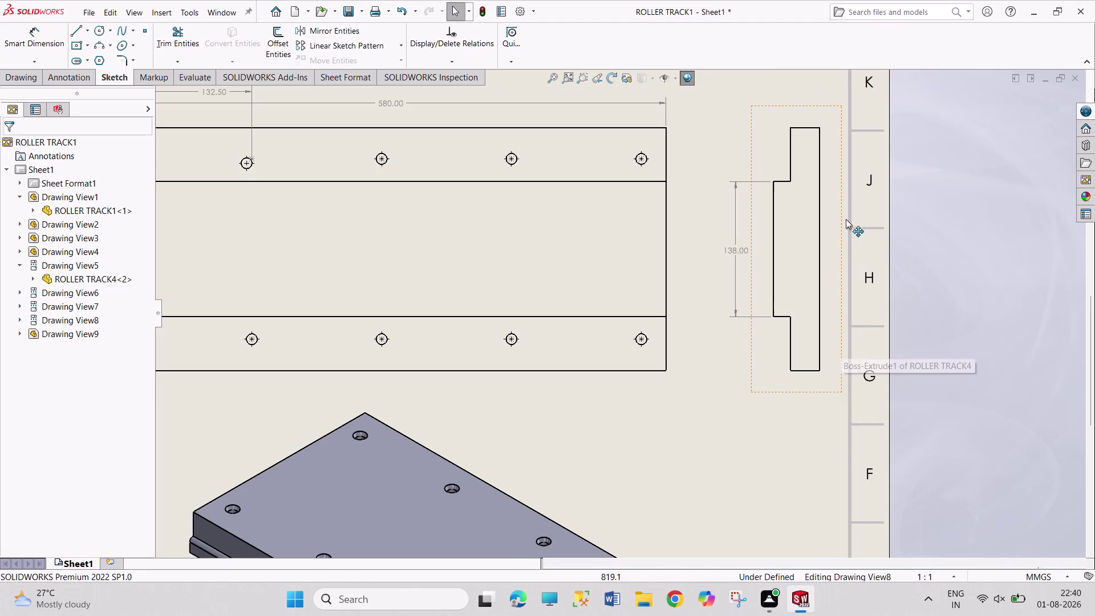
scroll(up, 3)
scroll(up, 3)
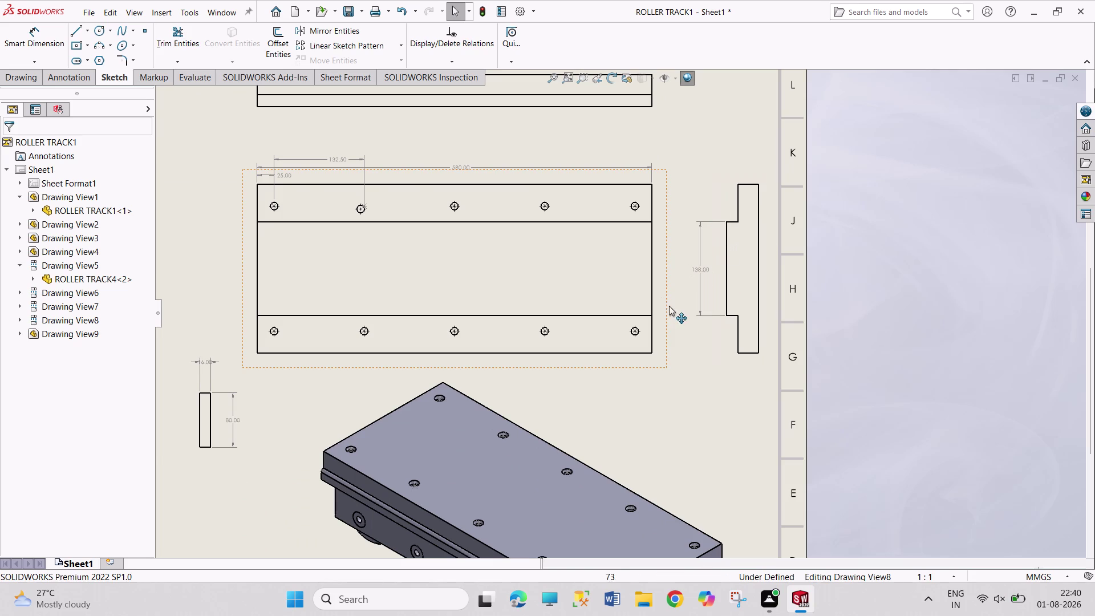
right_drag(670, 305, 661, 200)
right_drag(667, 225, 692, 134)
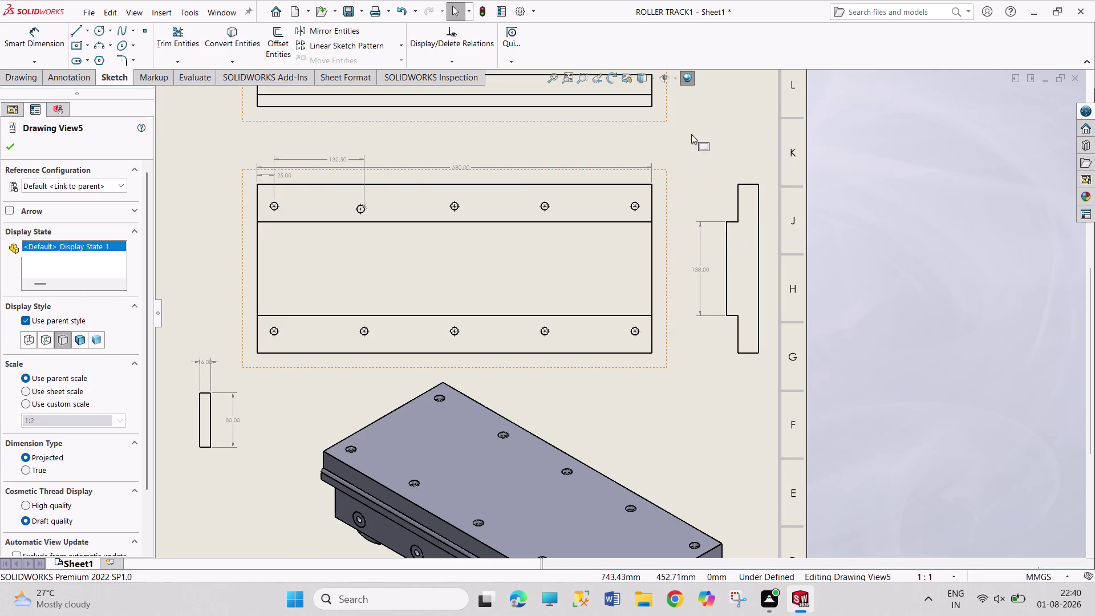
Dimension the top step width on the side profile view as 17.37.
click(733, 221)
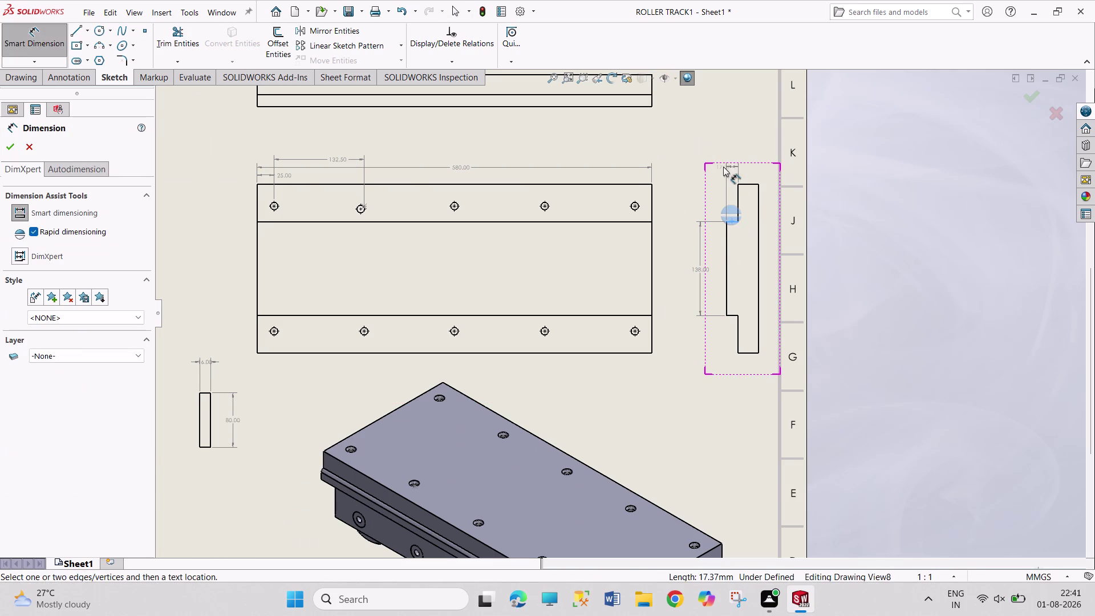
click(727, 145)
scroll(down, 3)
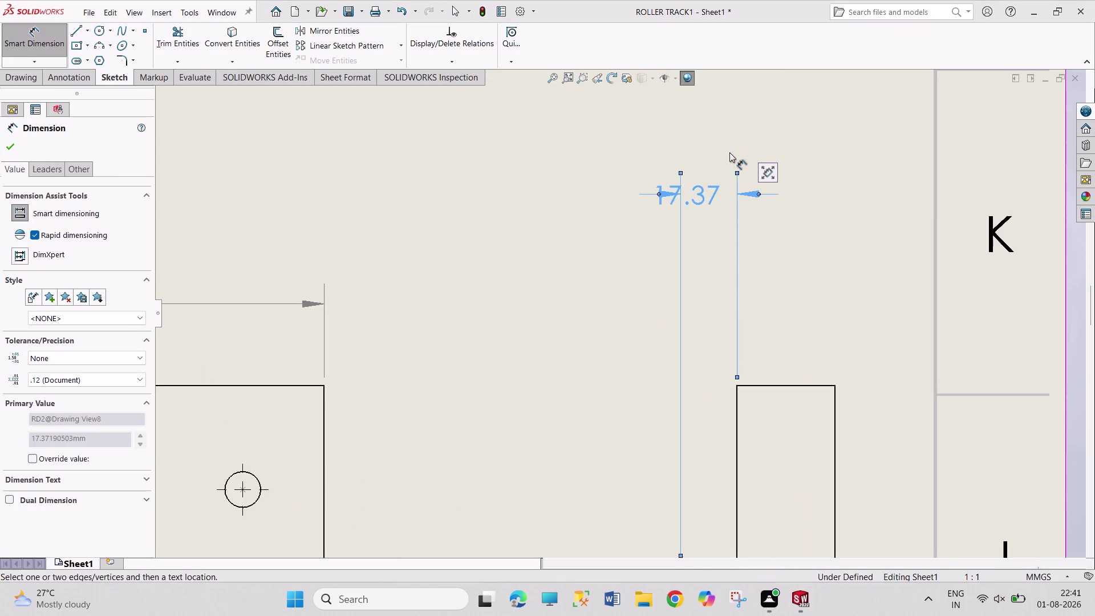
scroll(down, 3)
scroll(up, 3)
scroll(up, 3)
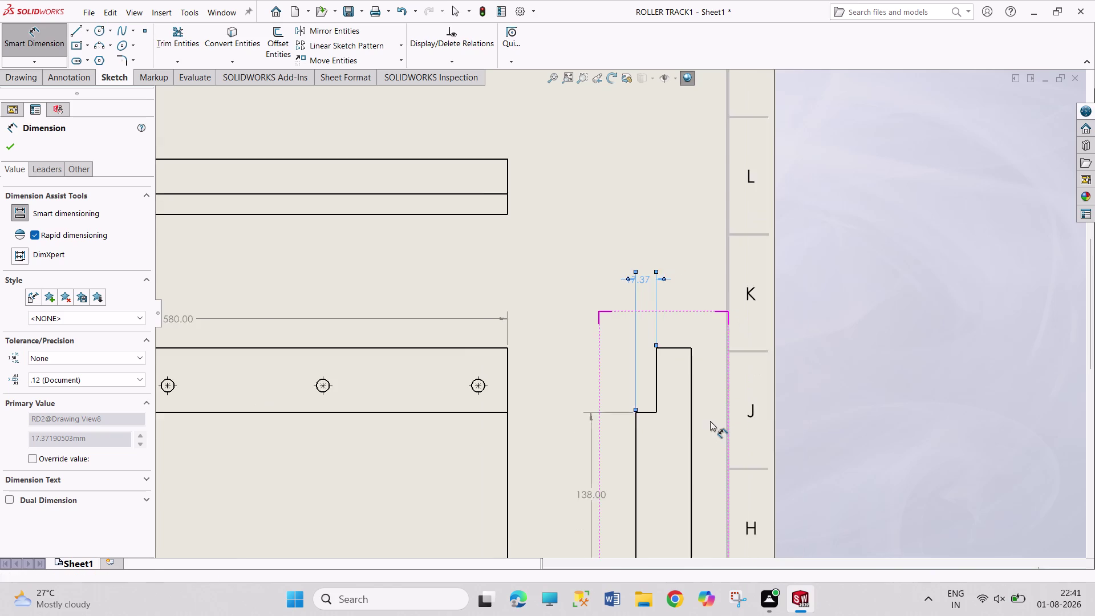
Switch to the ROLLER TRACK4 part model from the open documents.
scroll(up, 3)
scroll(down, 3)
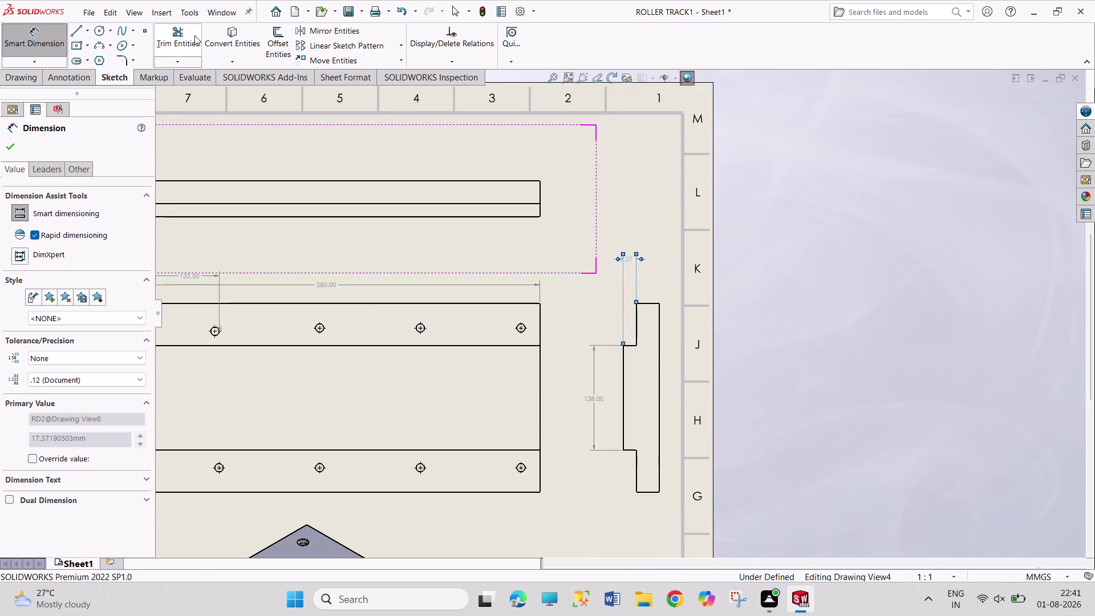
click(221, 17)
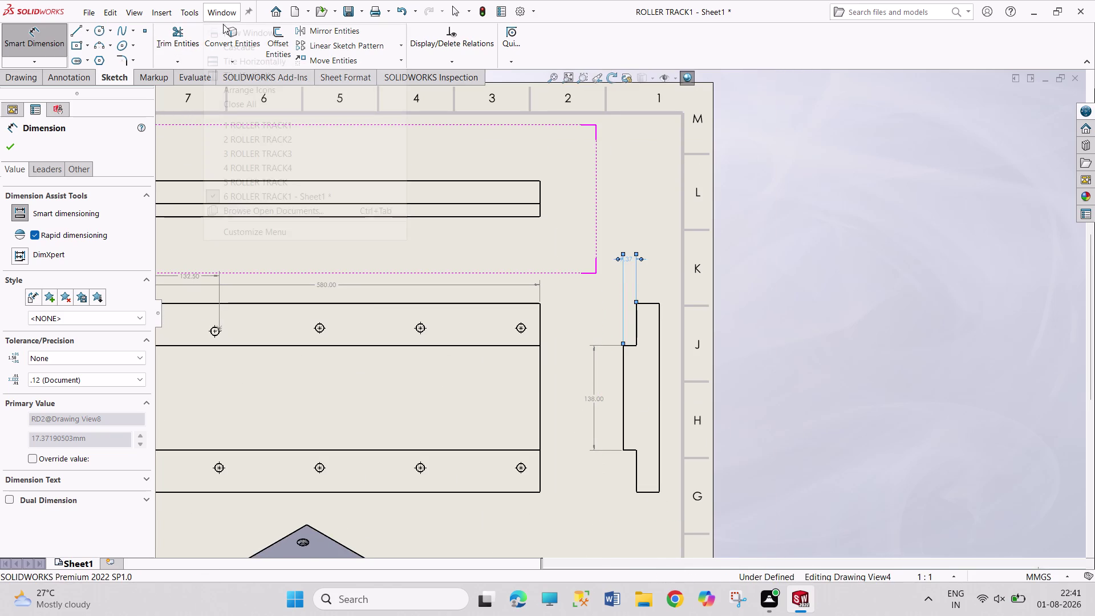
click(302, 169)
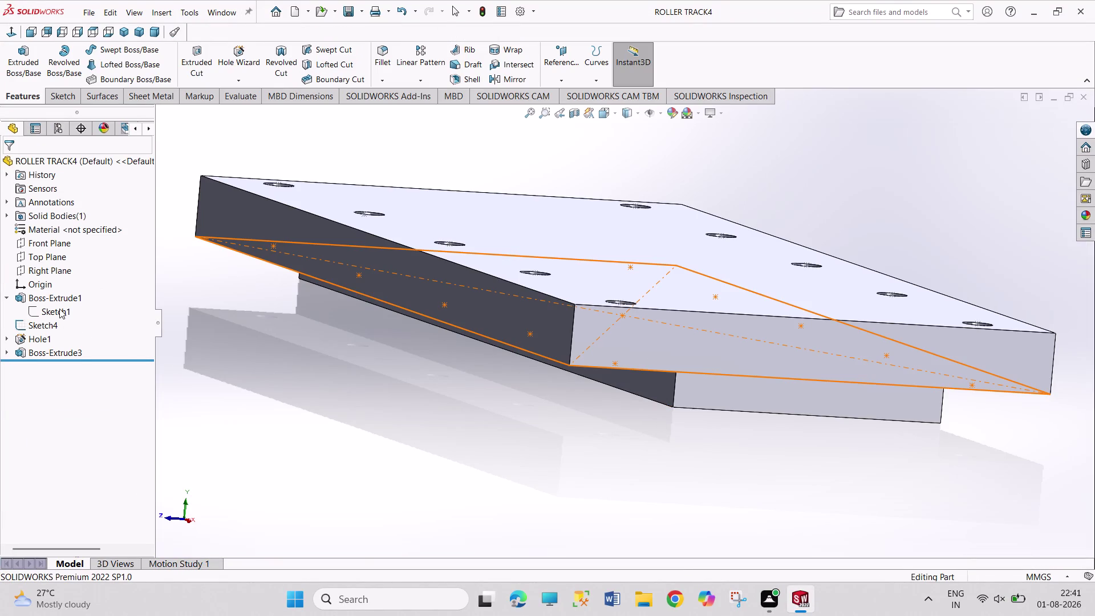
Expand Boss-Extrude3 and edit its Sketch6.
click(5, 348)
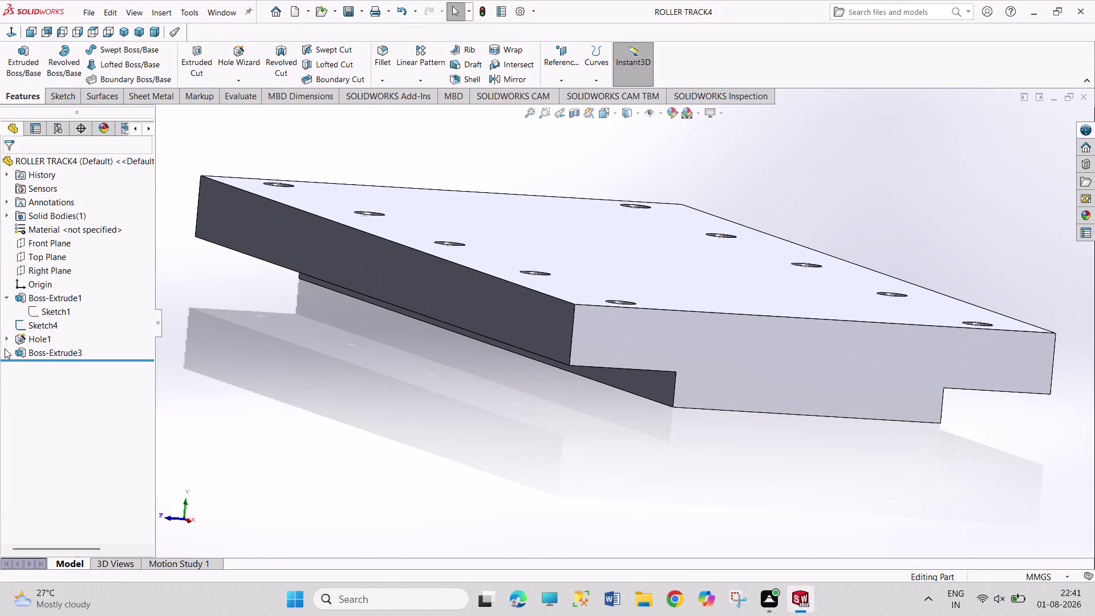
click(7, 355)
click(46, 368)
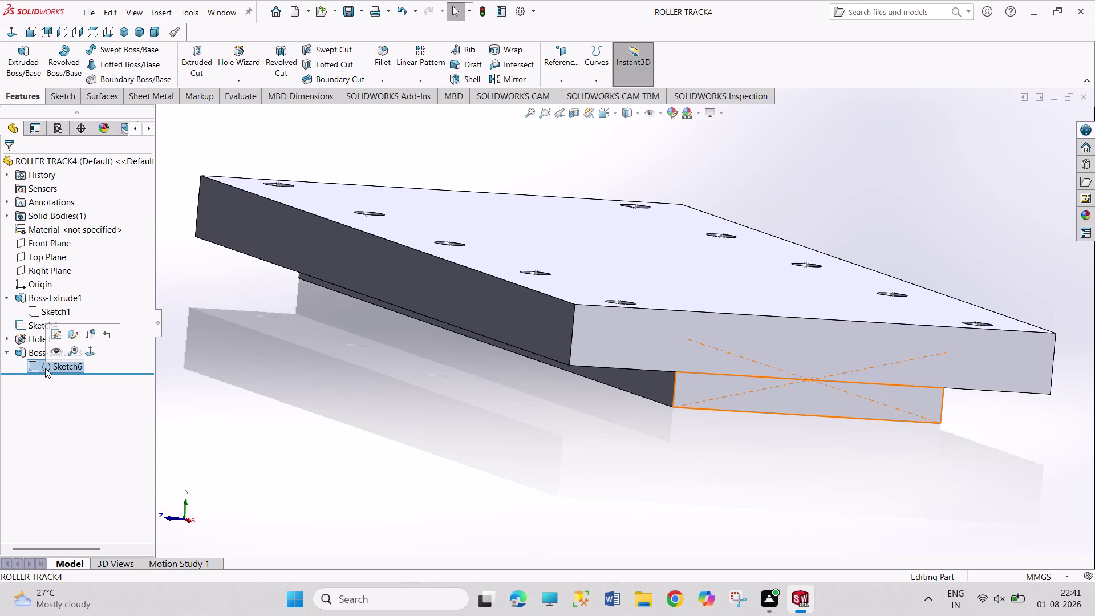
click(57, 335)
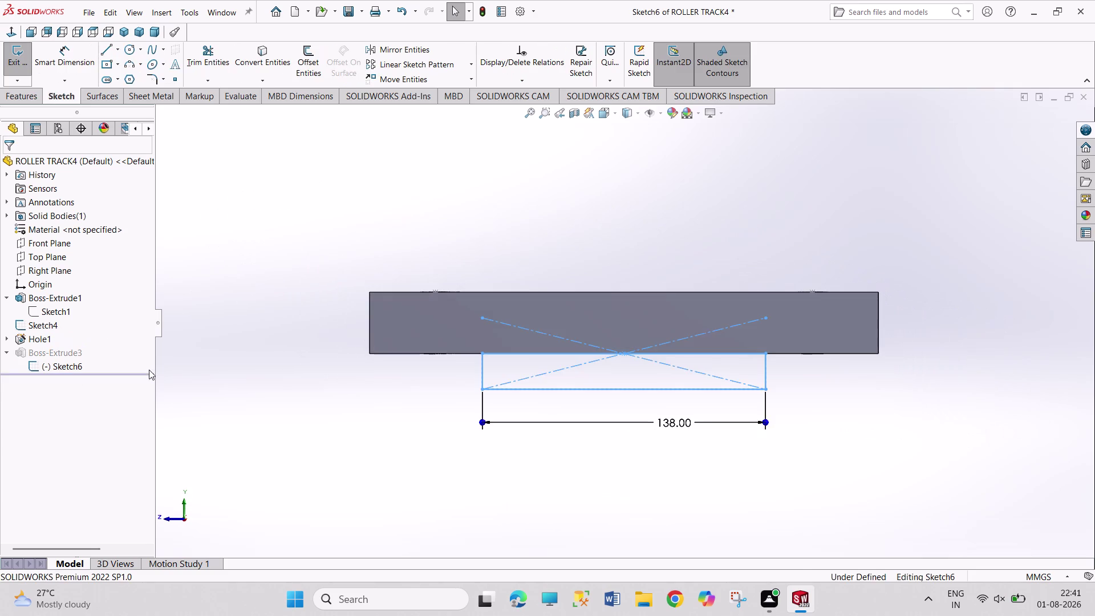
Dimension the step height to 10 mm, then exit the sketch to rebuild.
right_drag(845, 439, 820, 310)
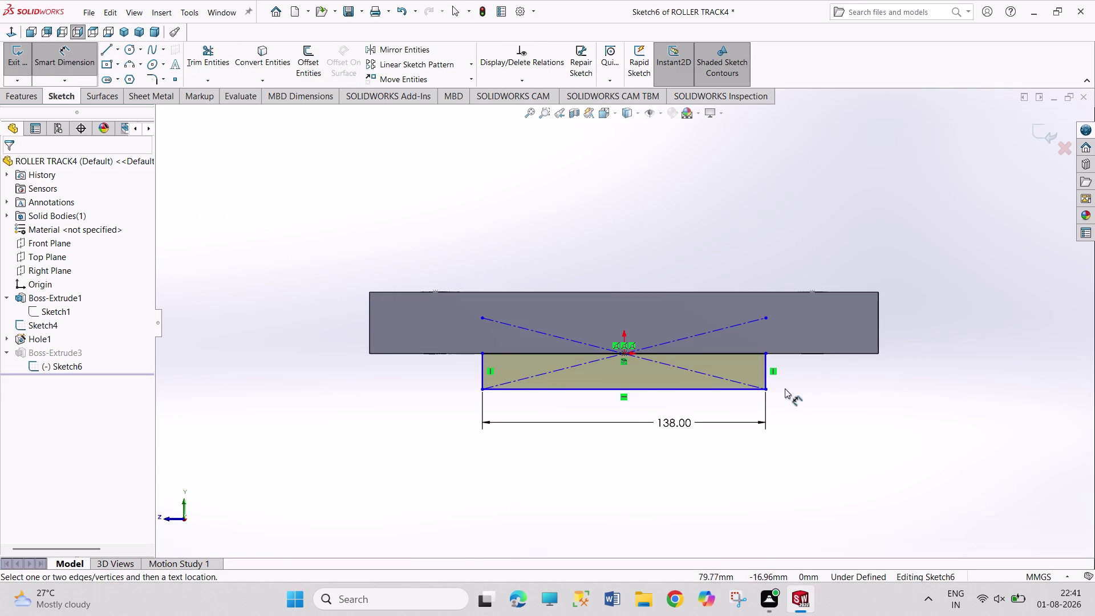
click(767, 382)
click(806, 375)
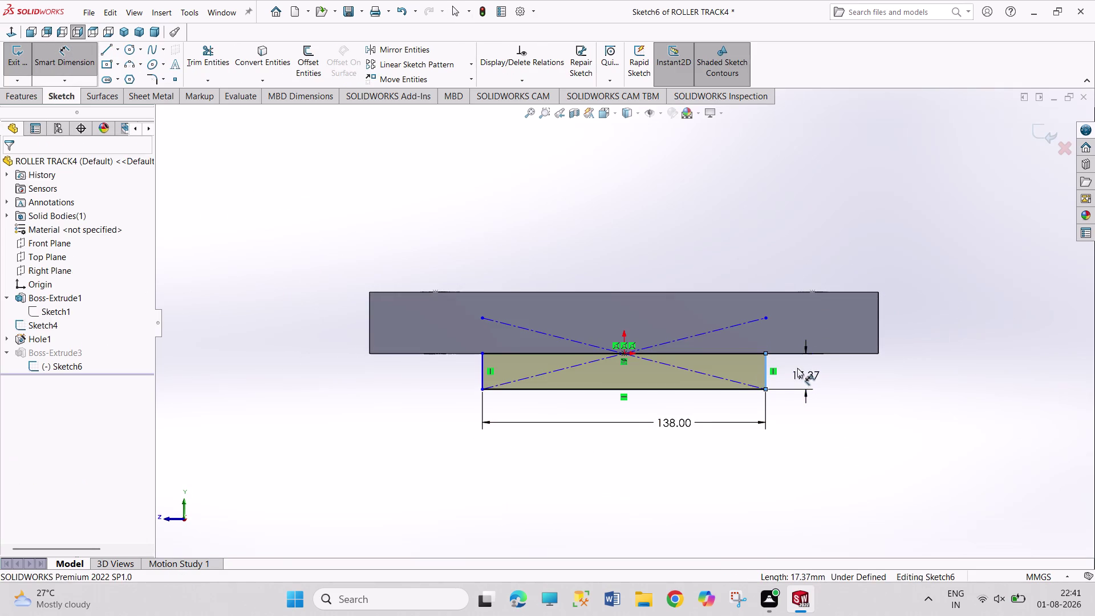
text(10)
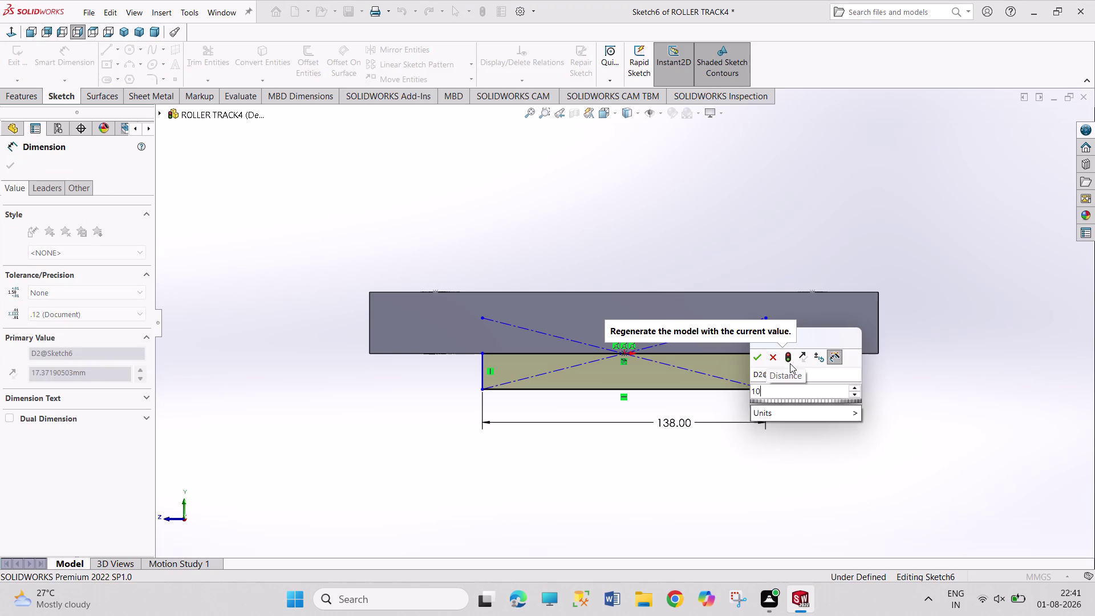
key(Return)
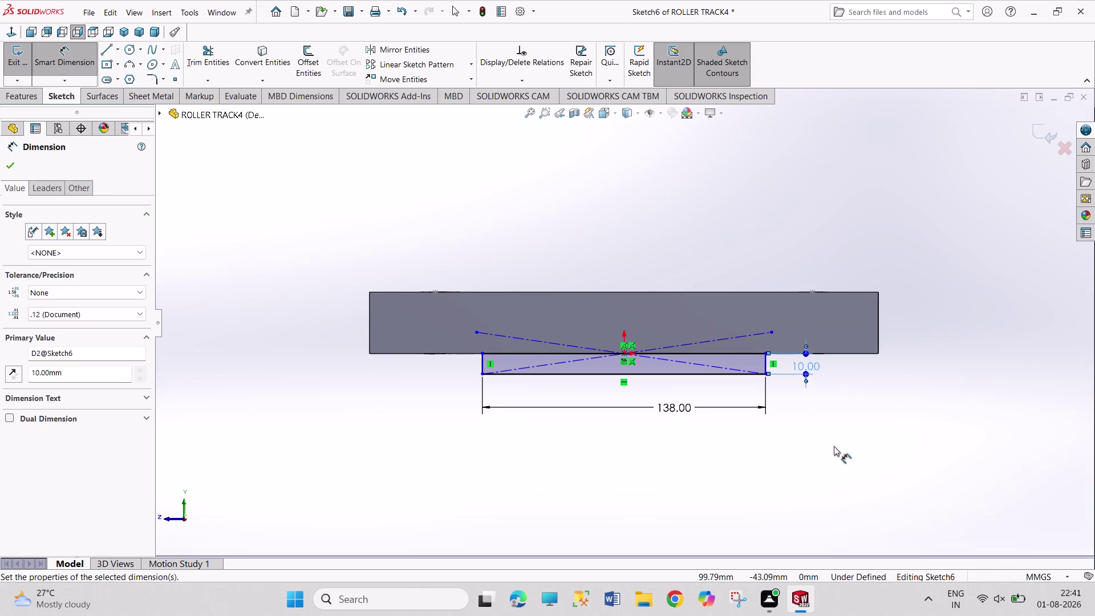
right_click(834, 446)
click(851, 484)
click(386, 456)
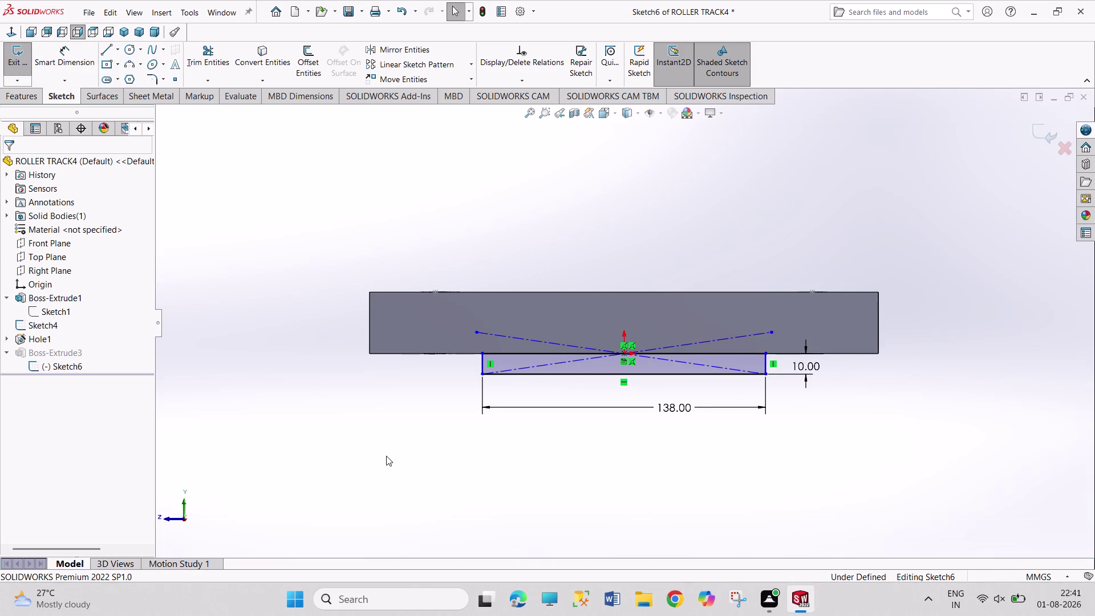
click(19, 65)
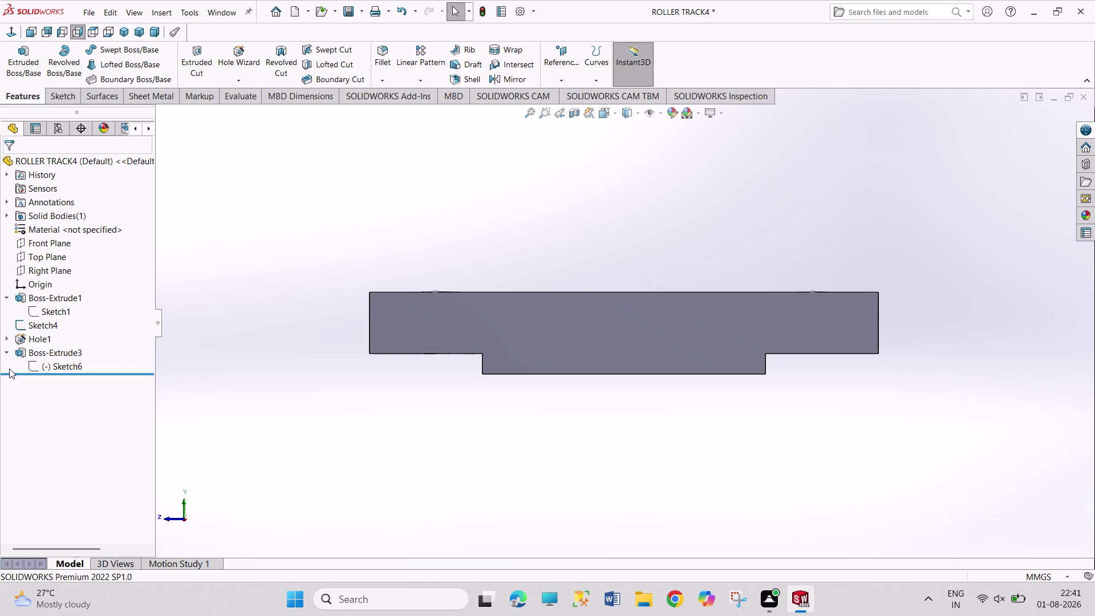
Review the base plate Sketch1 and exit it without changes.
click(45, 312)
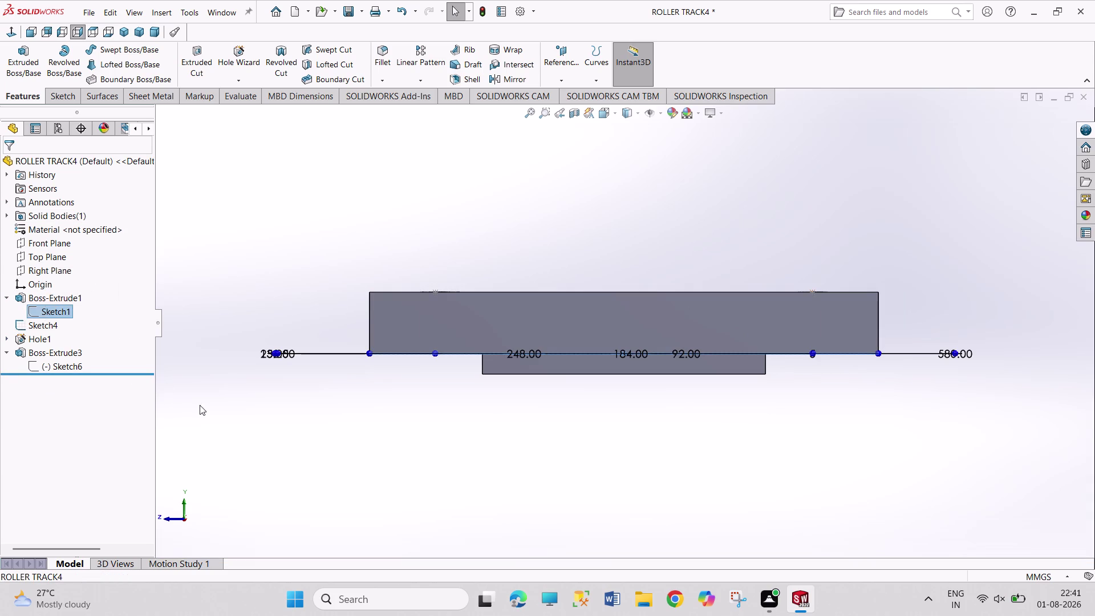
click(242, 426)
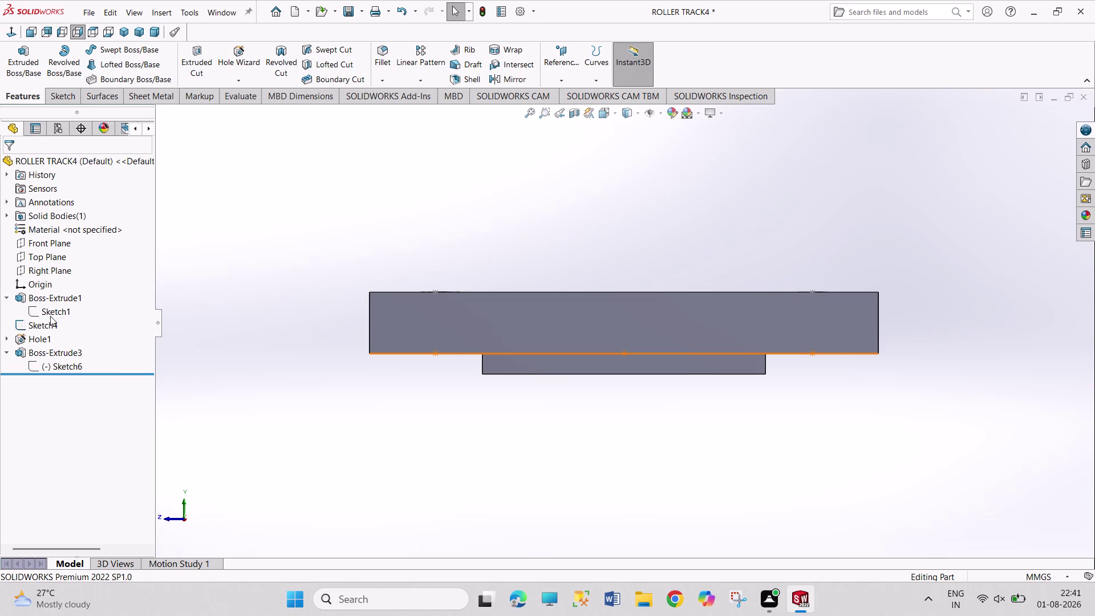
click(50, 310)
click(61, 277)
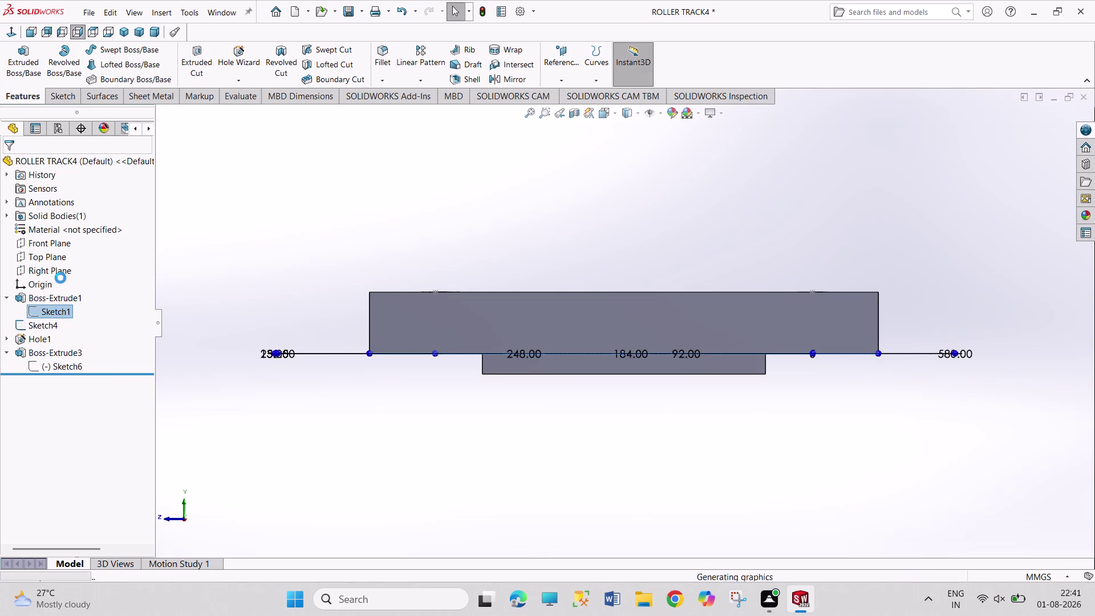
scroll(up, 3)
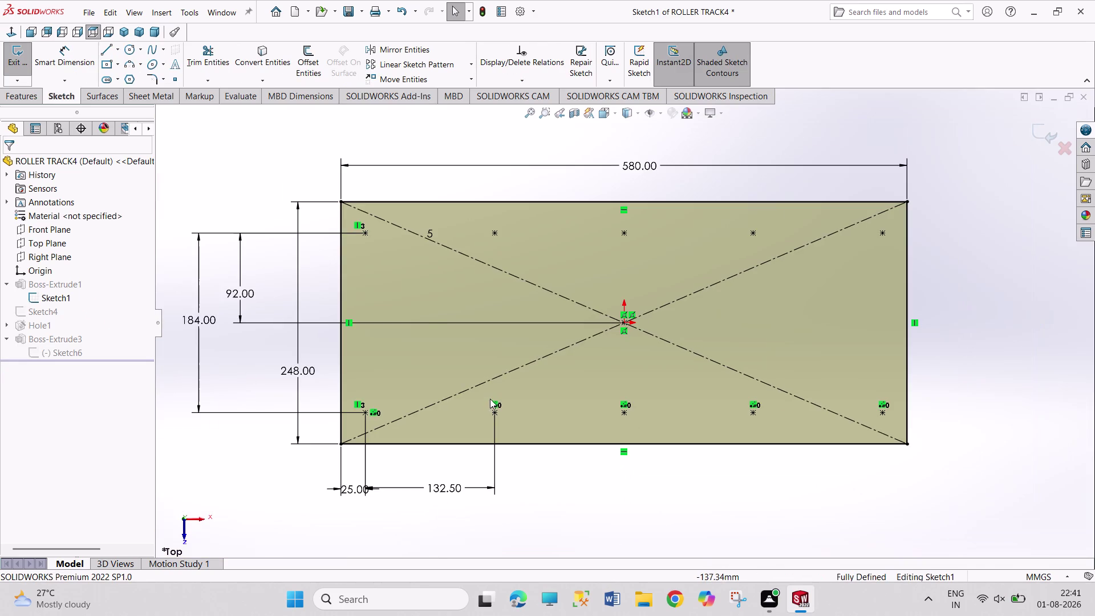
scroll(up, 3)
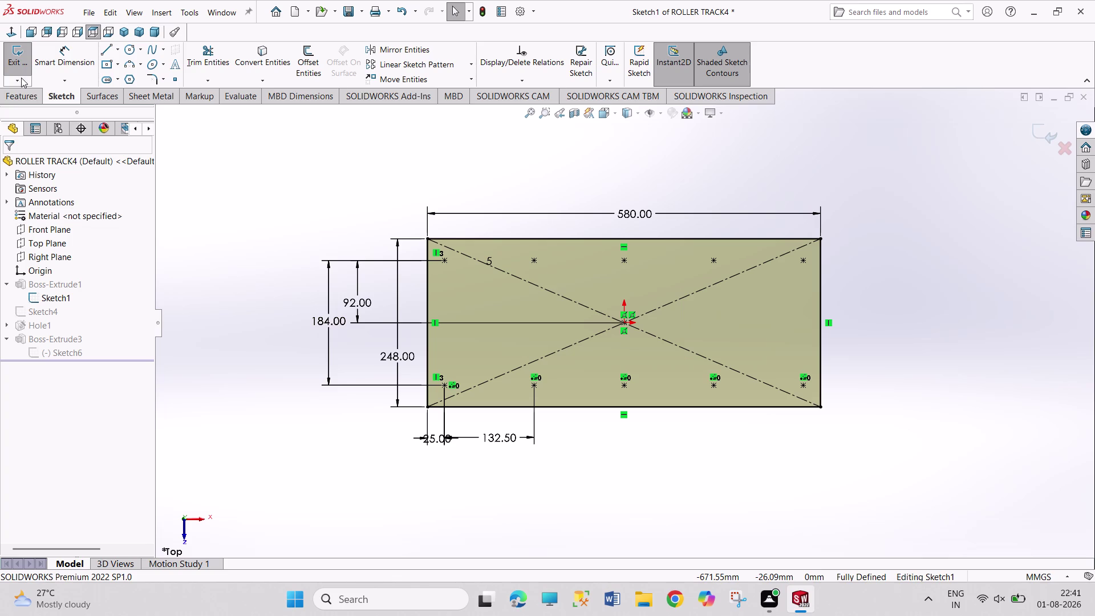
click(20, 59)
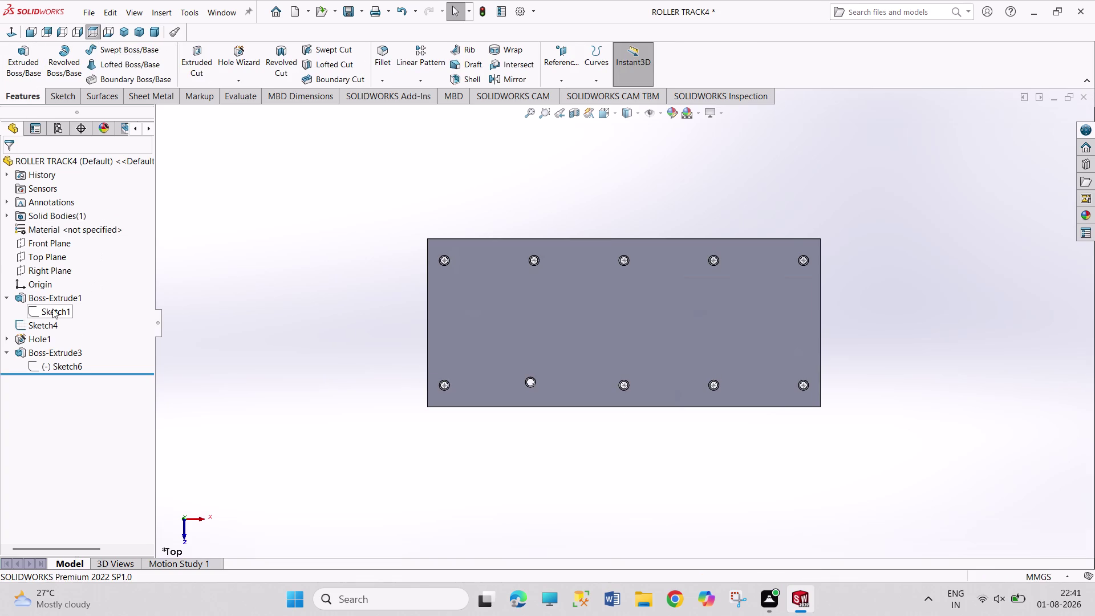
Confirm Boss-Extrude1 keeps 30 mm depth, then return to the ROLLER TRACK1 drawing sheet.
right_click(52, 297)
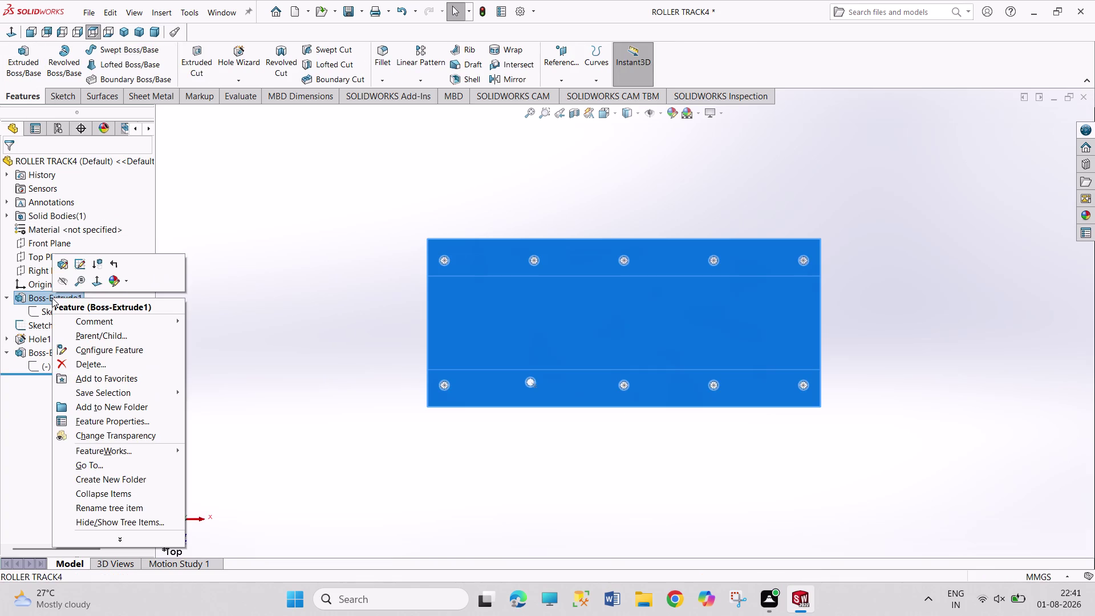
click(67, 264)
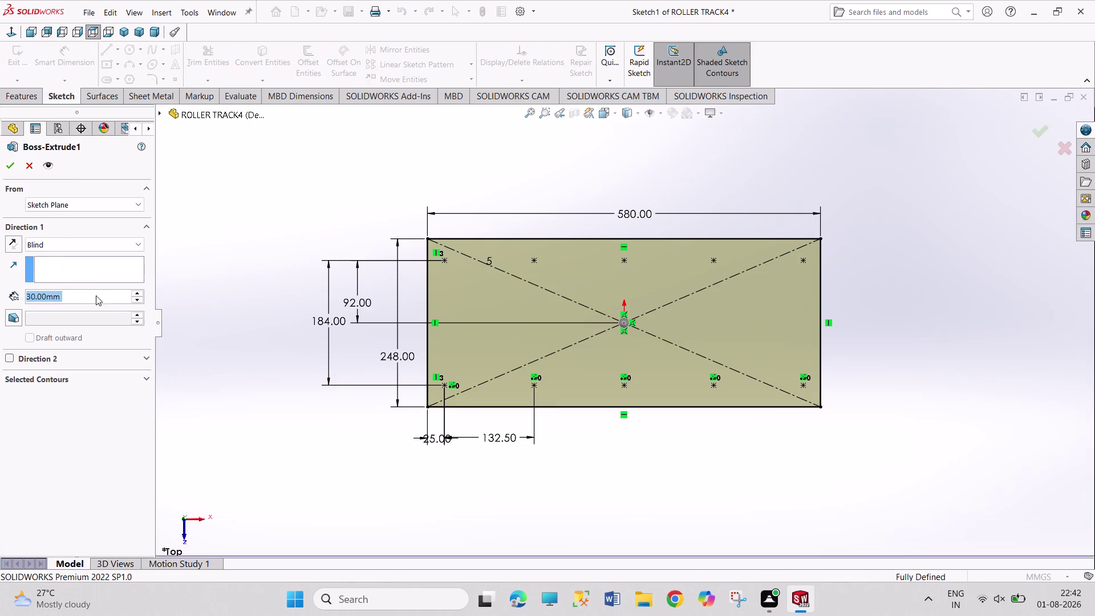
click(10, 171)
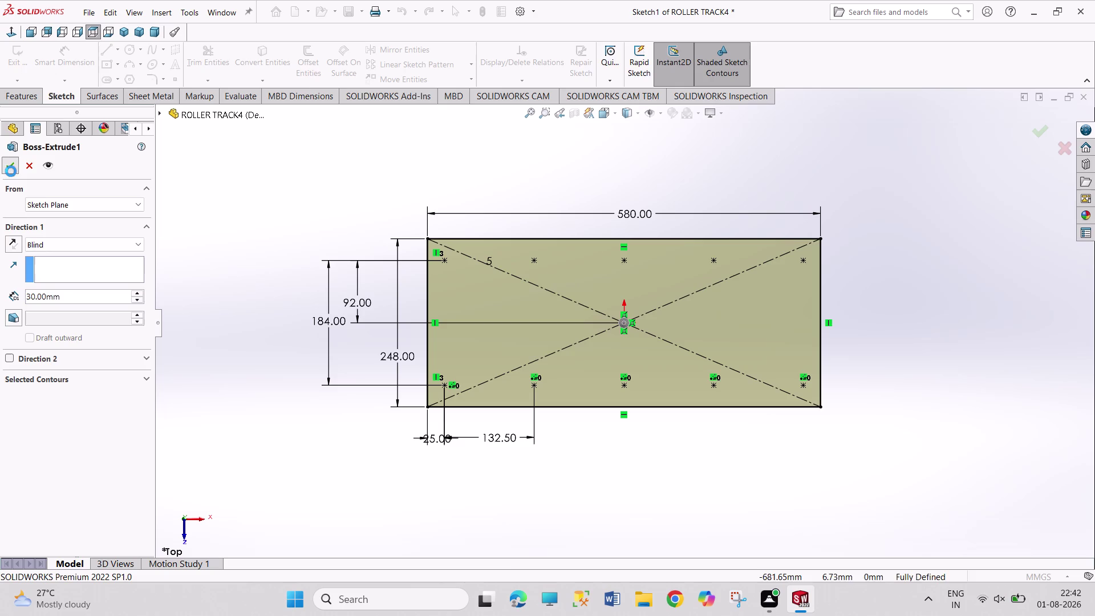
click(220, 319)
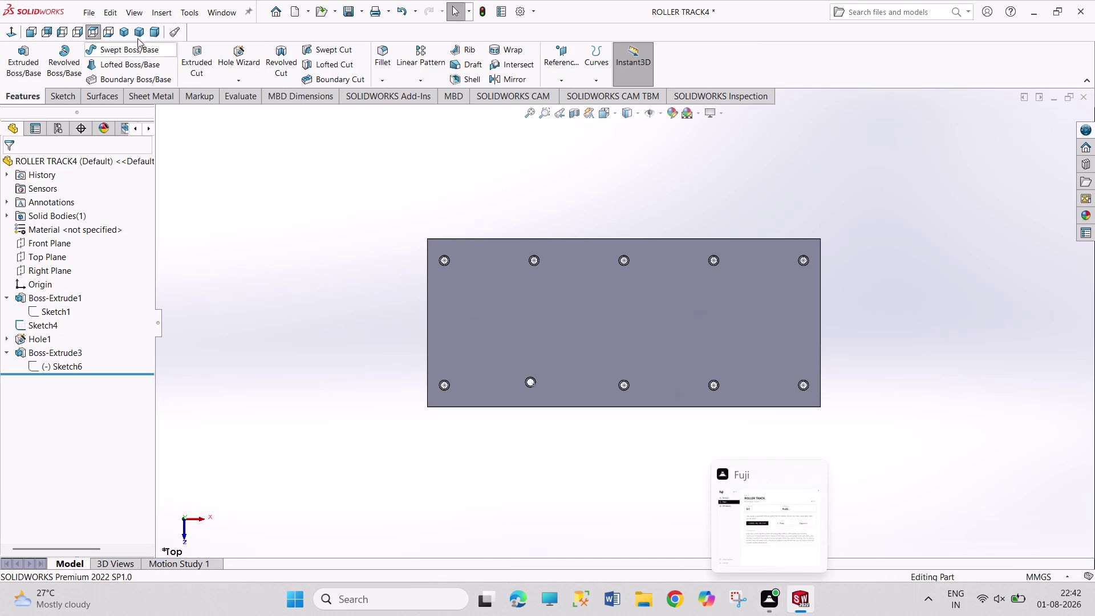
click(221, 8)
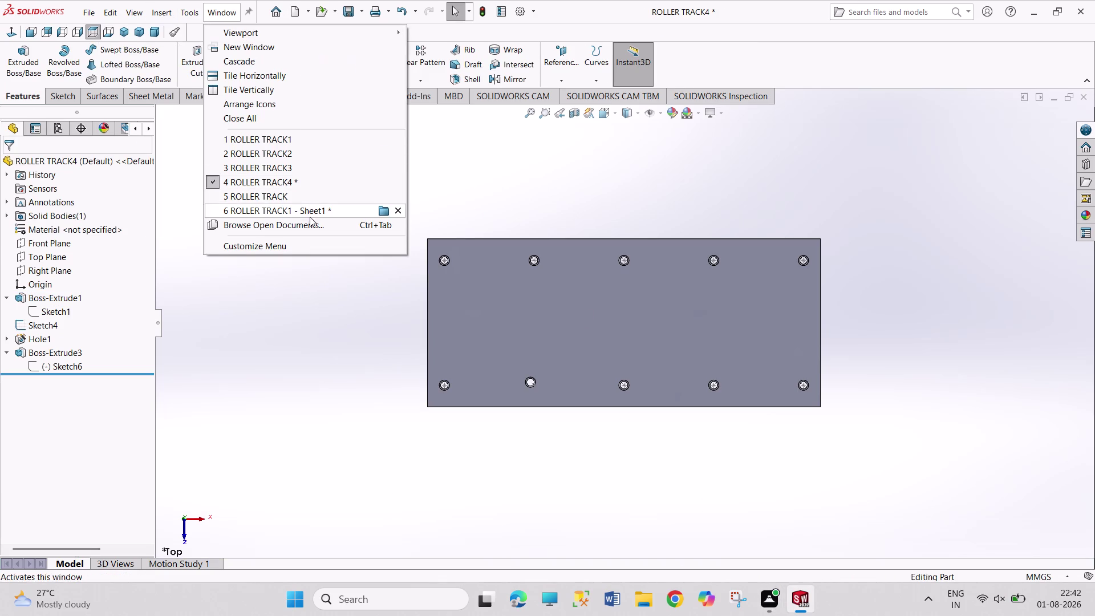
click(310, 215)
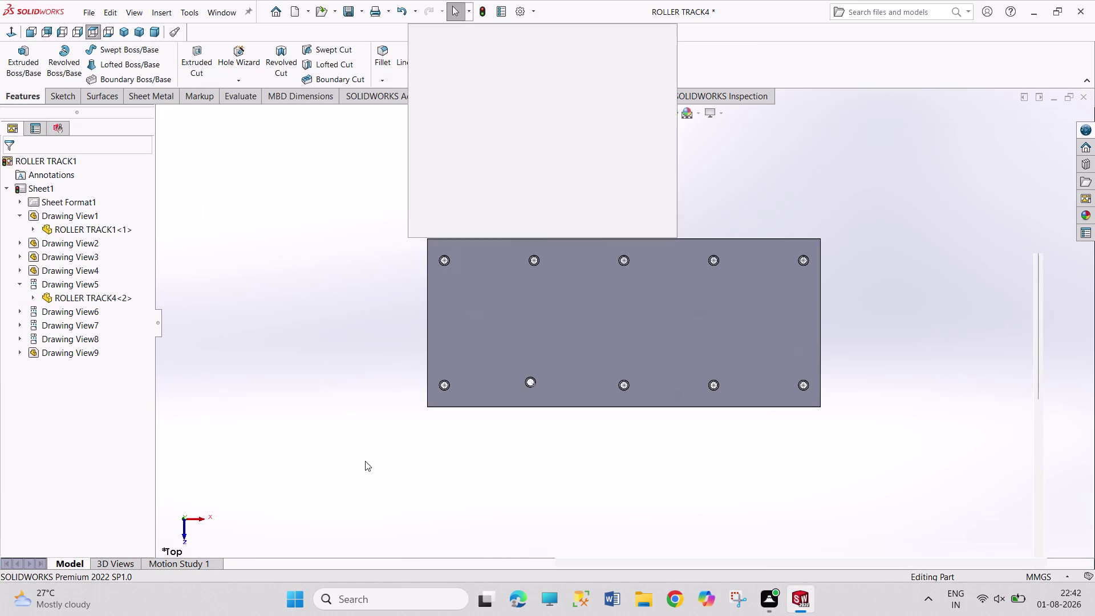